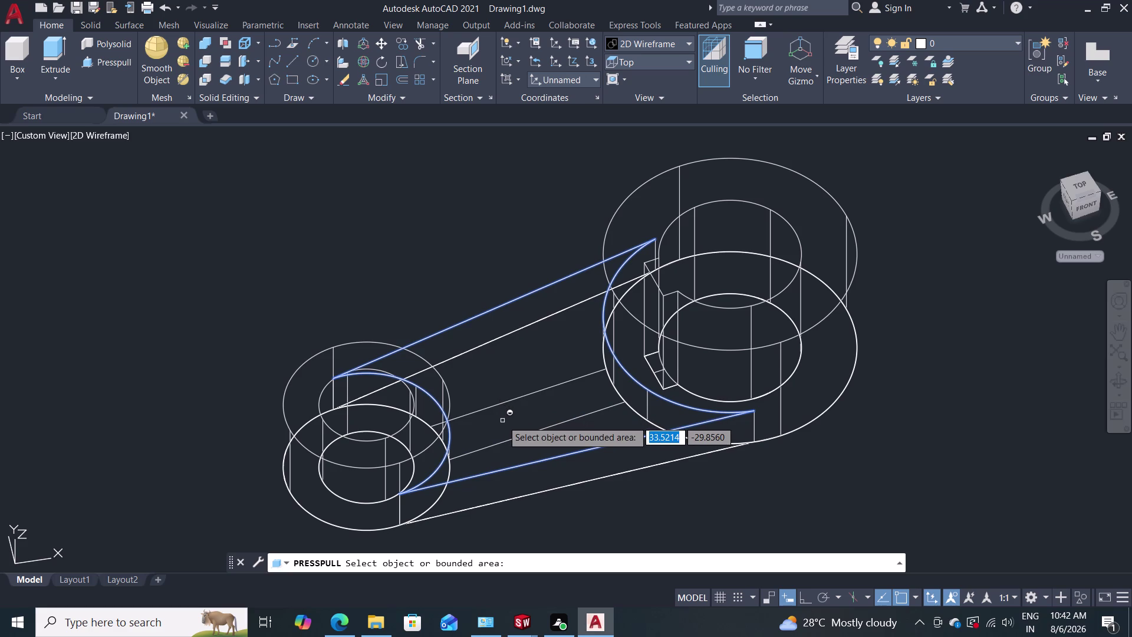
Press-pull the strip between the two bosses upward into a tall wall on the base plate.
middle_drag(502, 421, 512, 375)
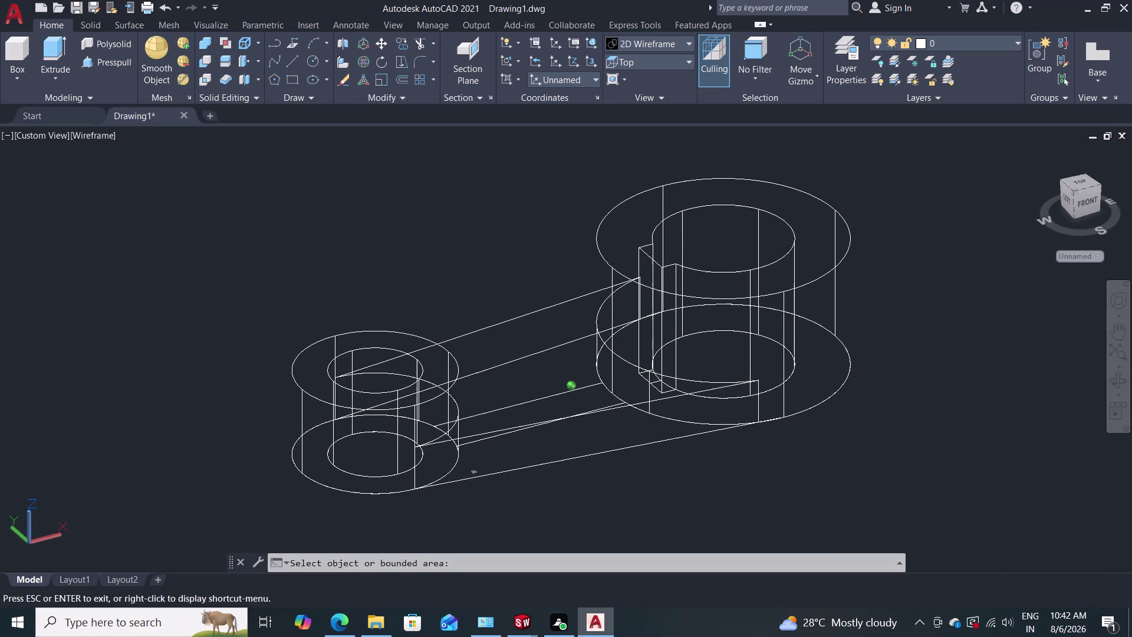
middle_drag(512, 375, 531, 315)
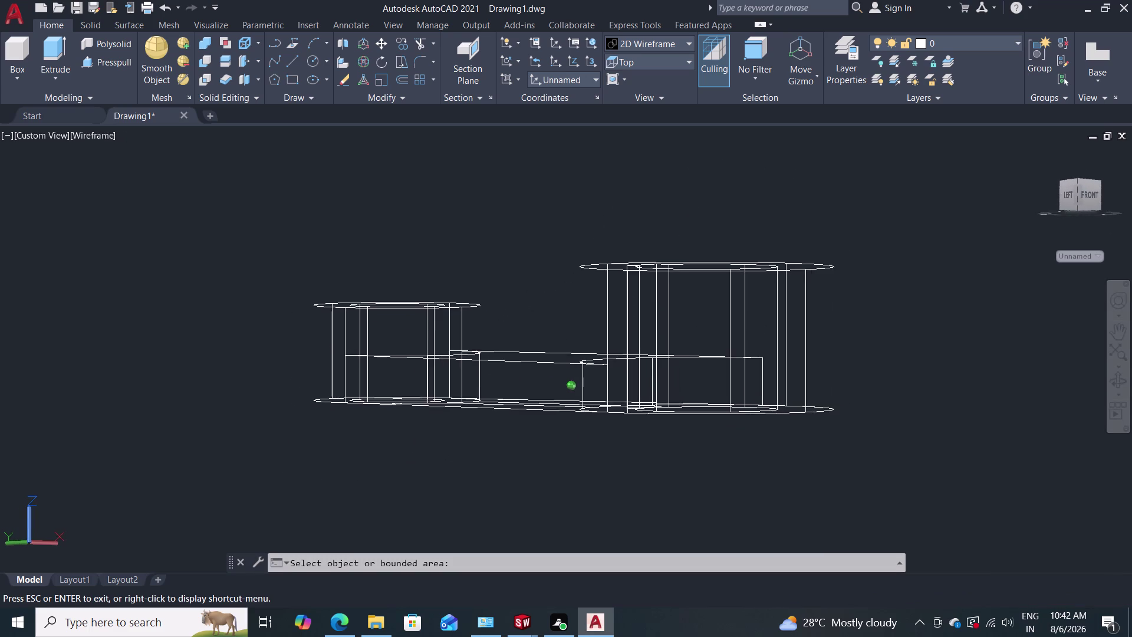
middle_drag(532, 315, 532, 153)
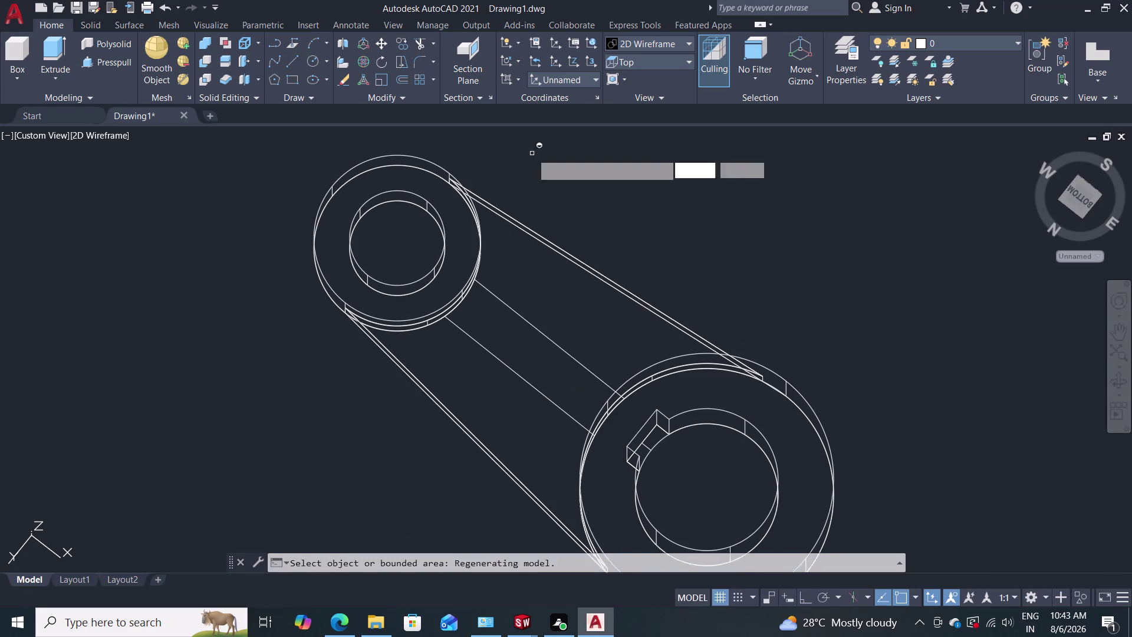
click(500, 329)
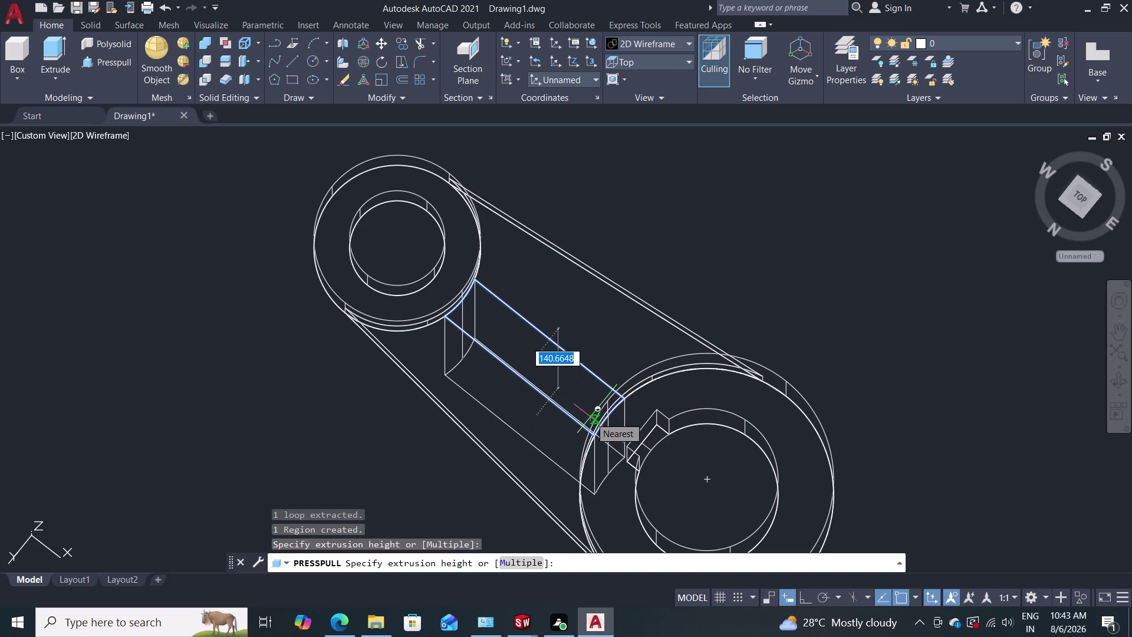
middle_drag(590, 417, 578, 470)
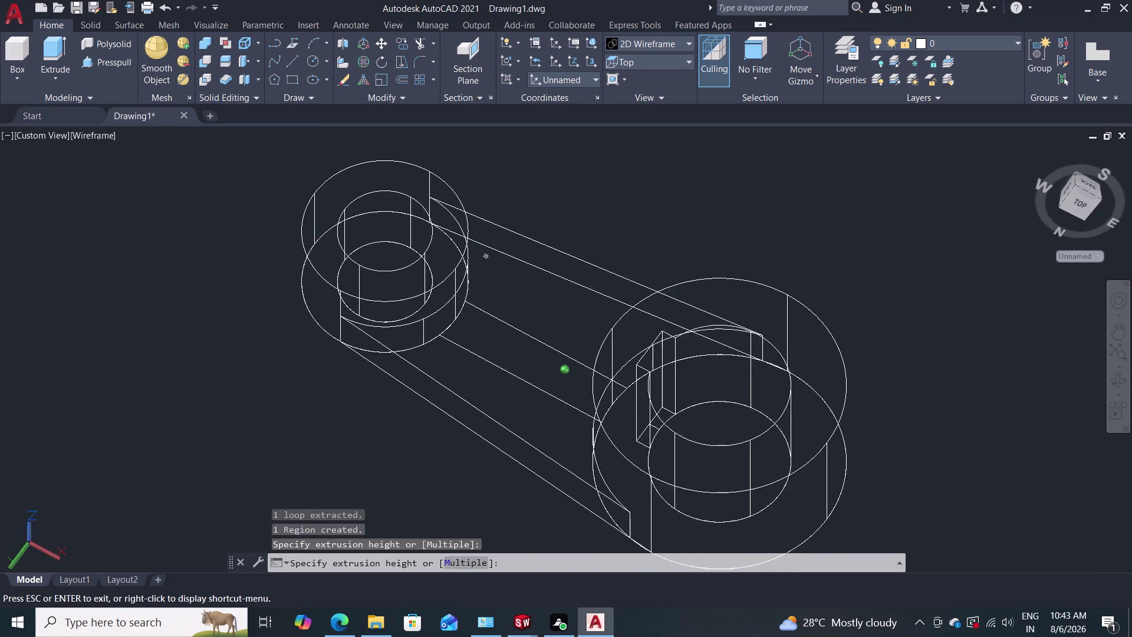
middle_drag(578, 470, 674, 305)
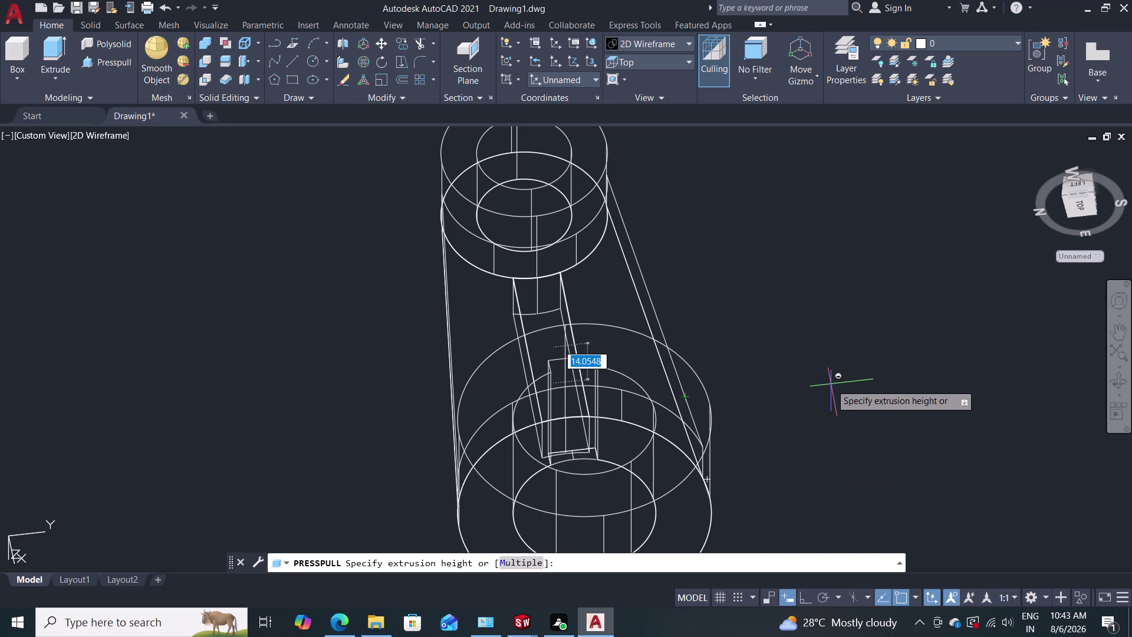
middle_drag(830, 384, 808, 372)
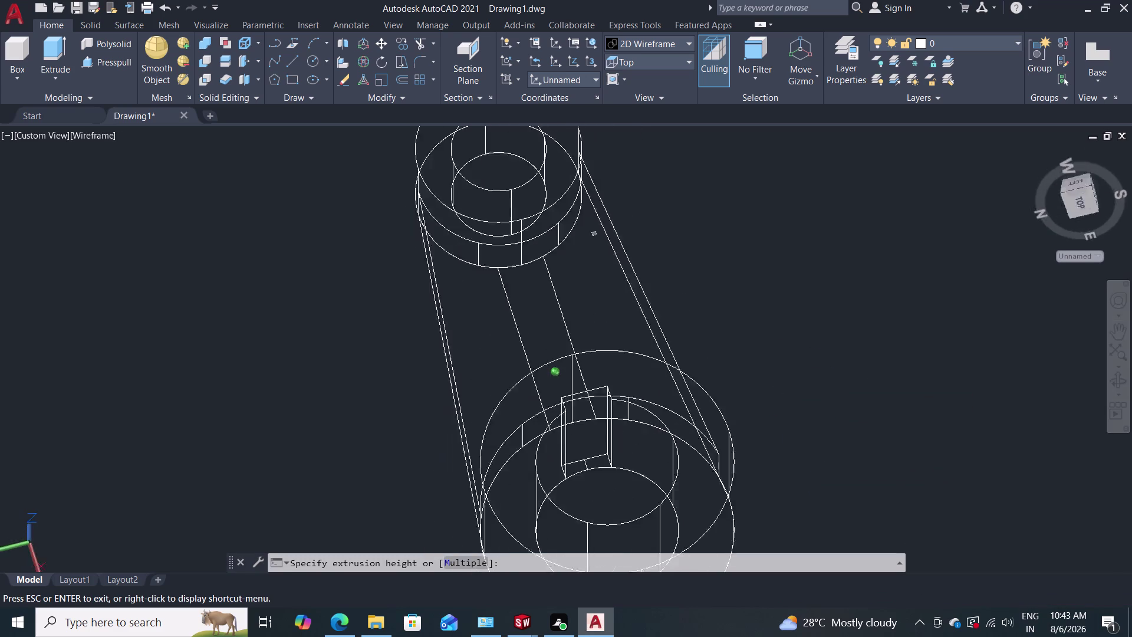
middle_drag(808, 372, 794, 458)
middle_drag(819, 458, 873, 412)
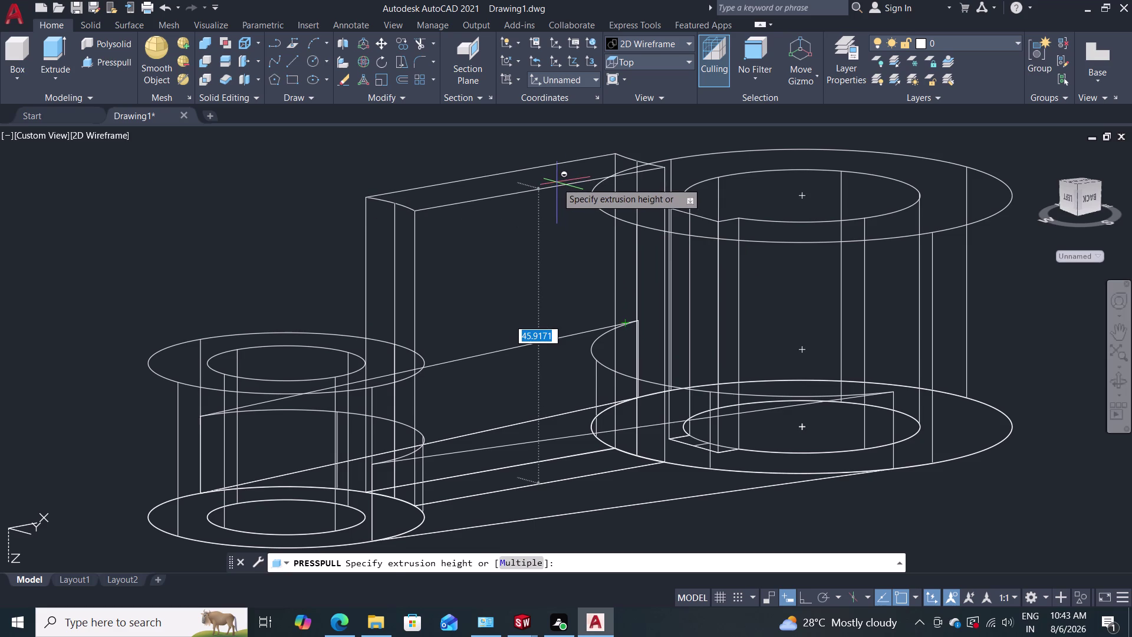
click(557, 182)
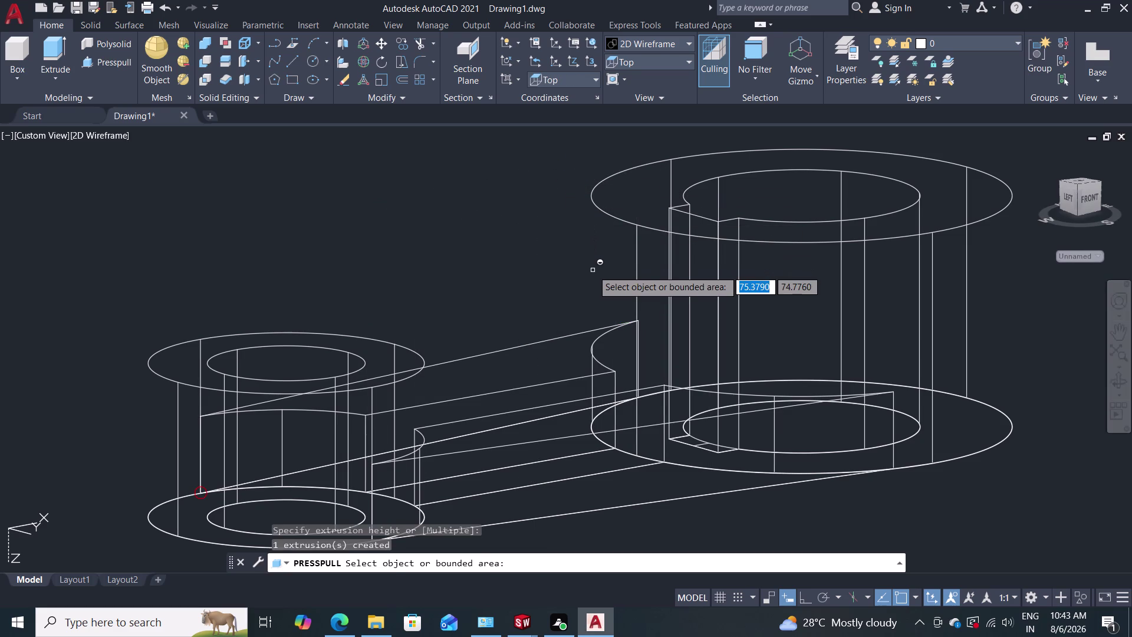
Preview the lever in Shades of Gray, then undo the display change.
click(658, 43)
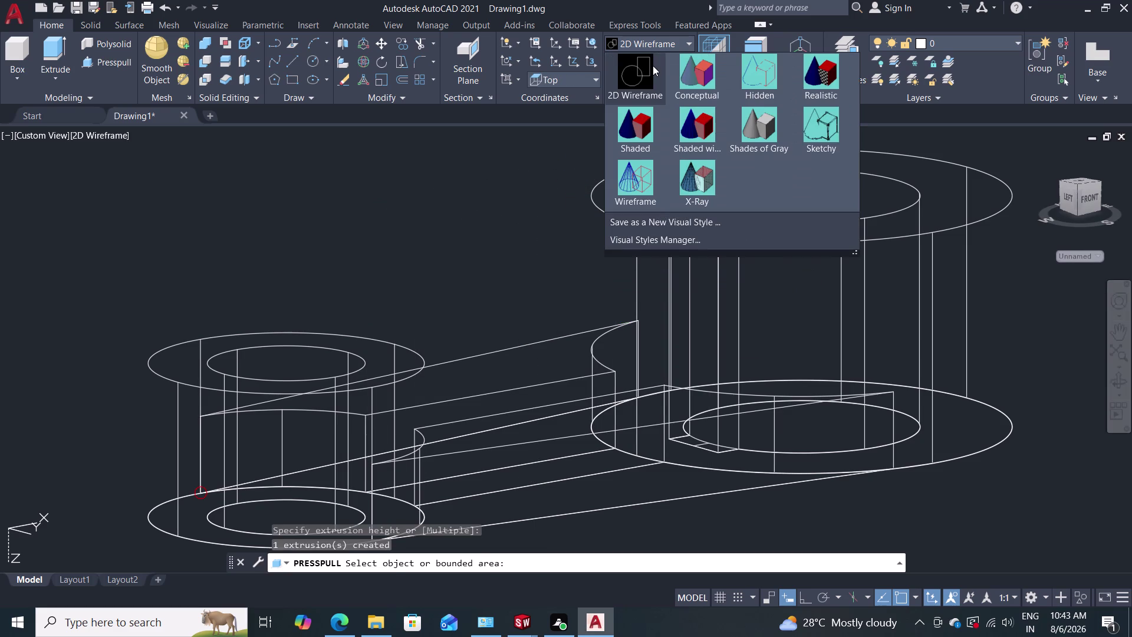
click(746, 121)
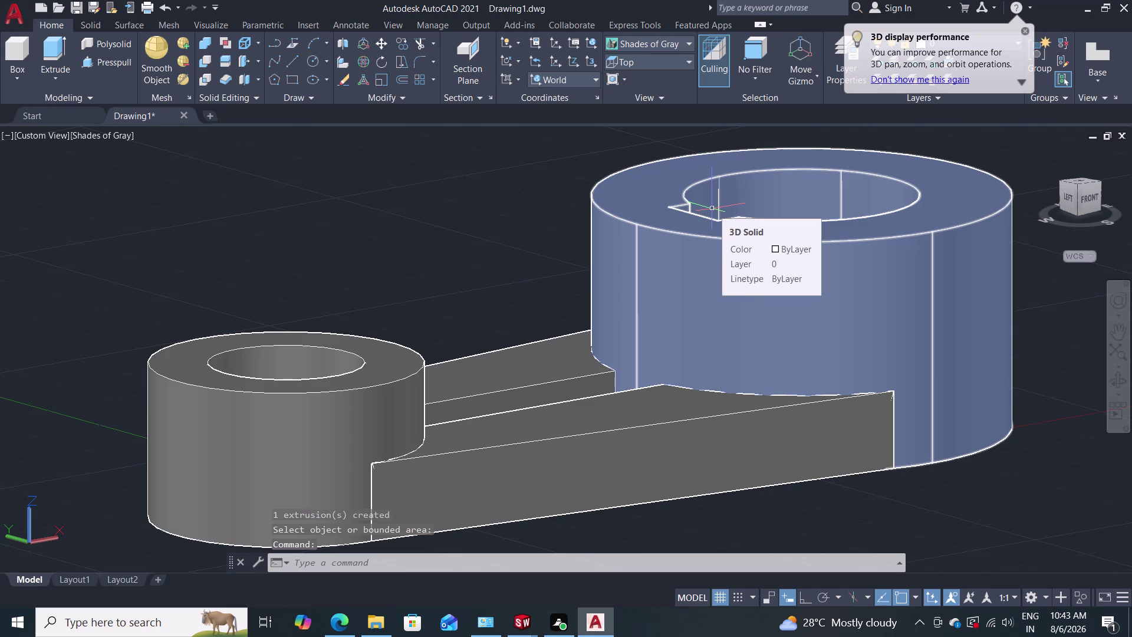
key(ctrl+z)
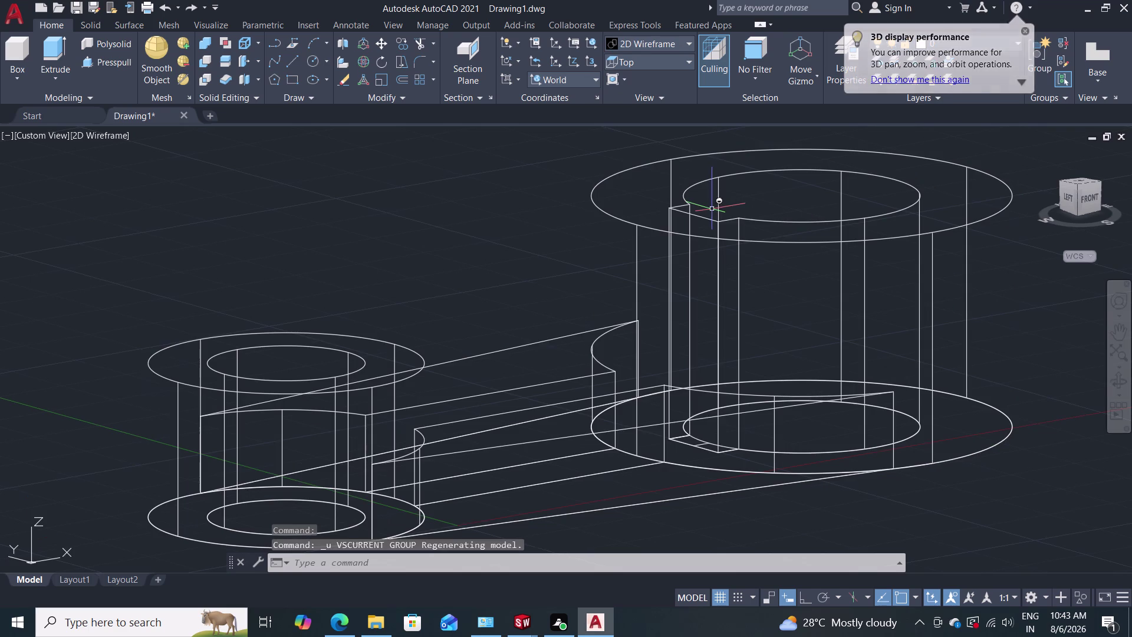
Undo the raised wall extrusion and the earlier switch to top view.
click(708, 209)
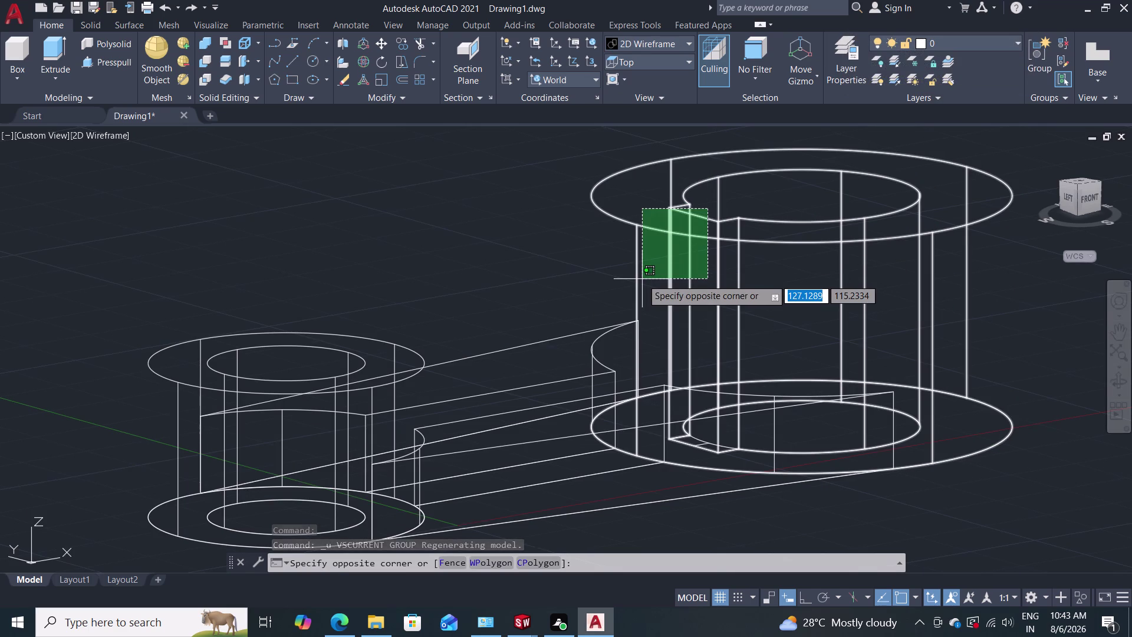
key(ctrl+z)
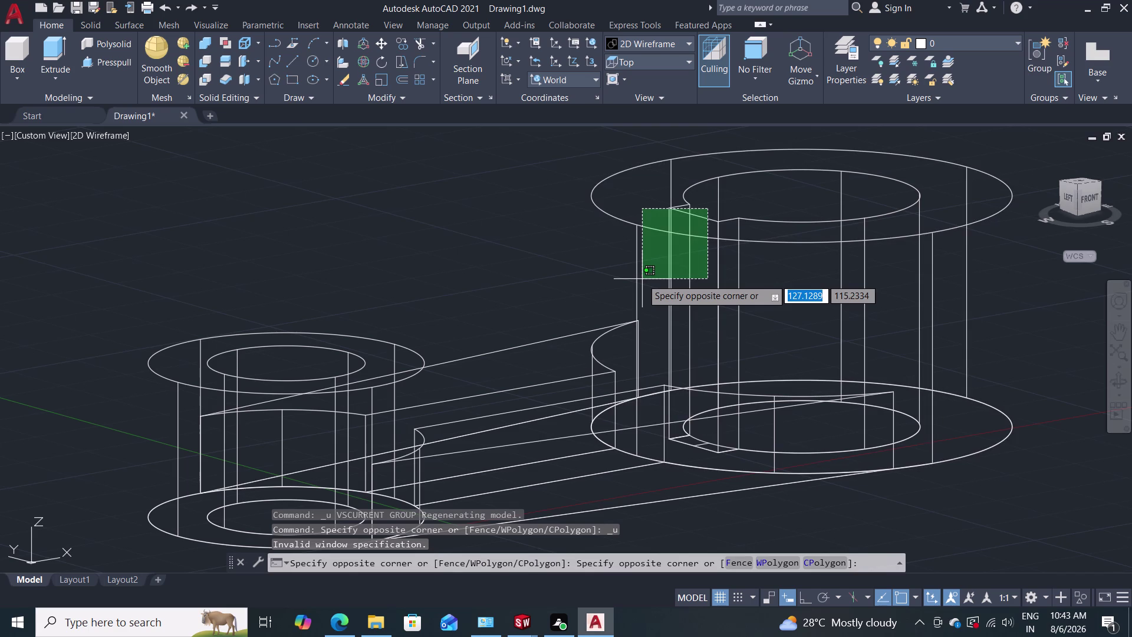
click(418, 264)
key(ctrl+z)
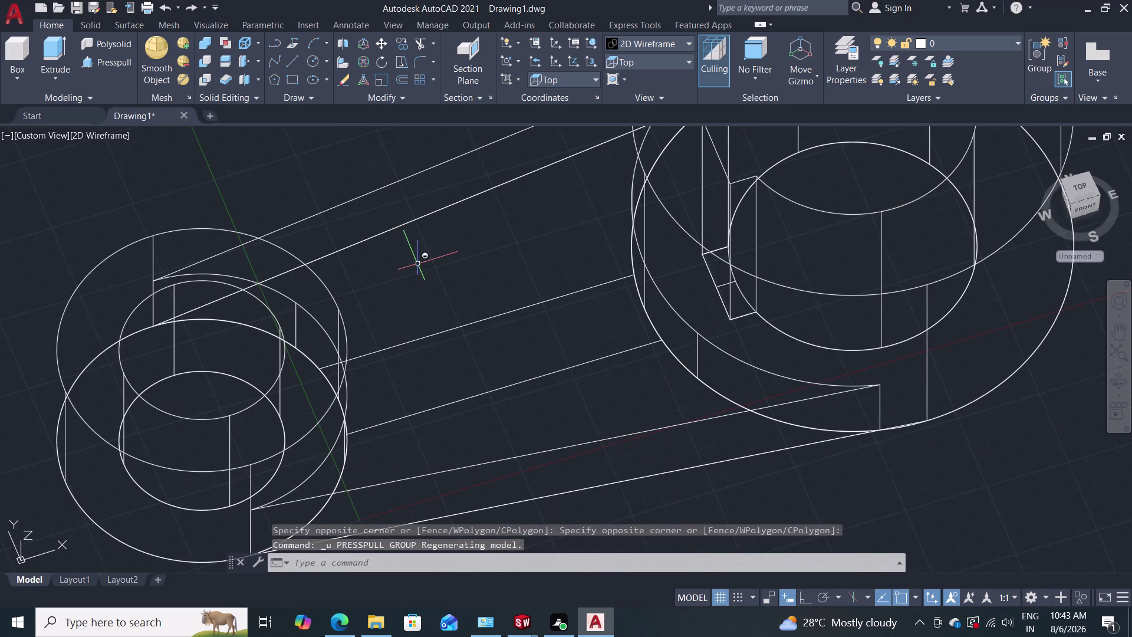
key(ctrl+z)
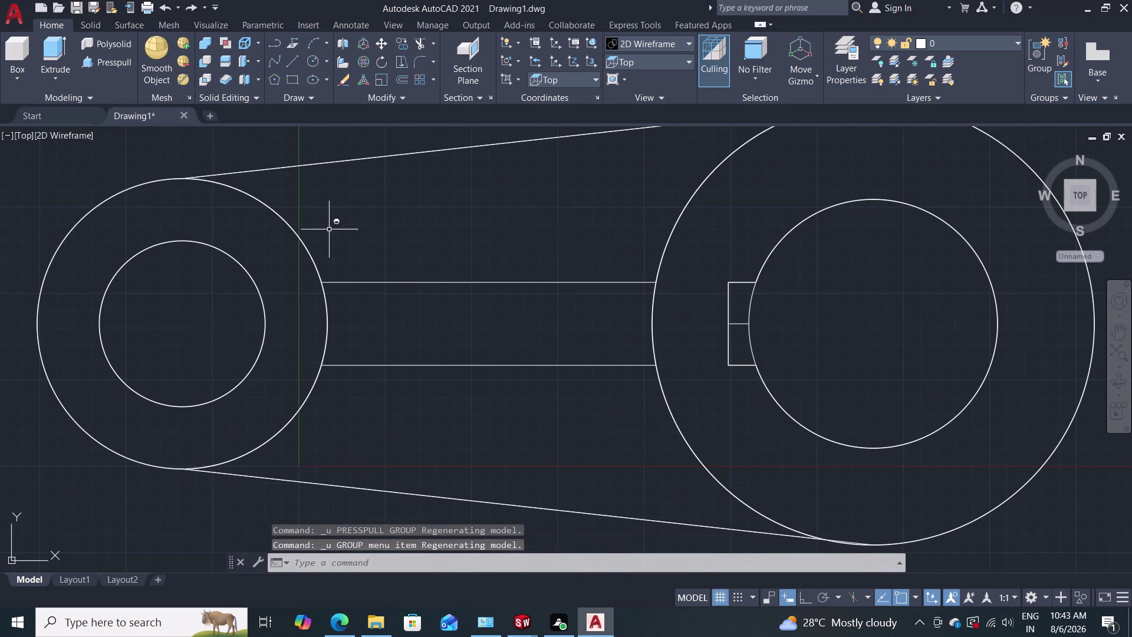
Press-pull the rectangular strip between the bosses up into a vertical rib.
click(116, 61)
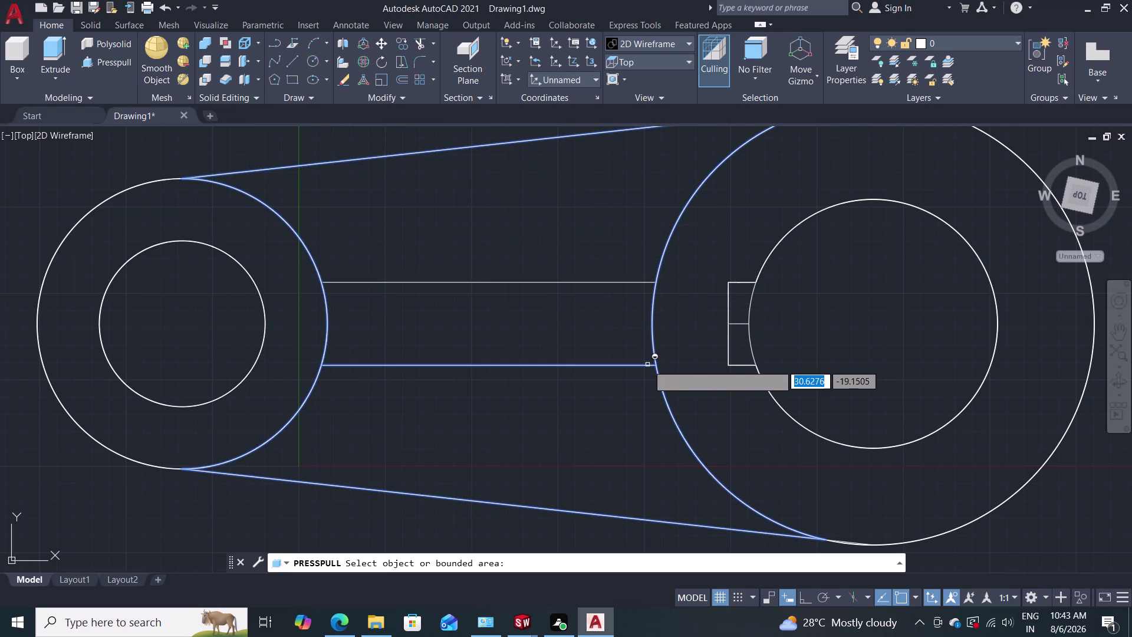
click(647, 308)
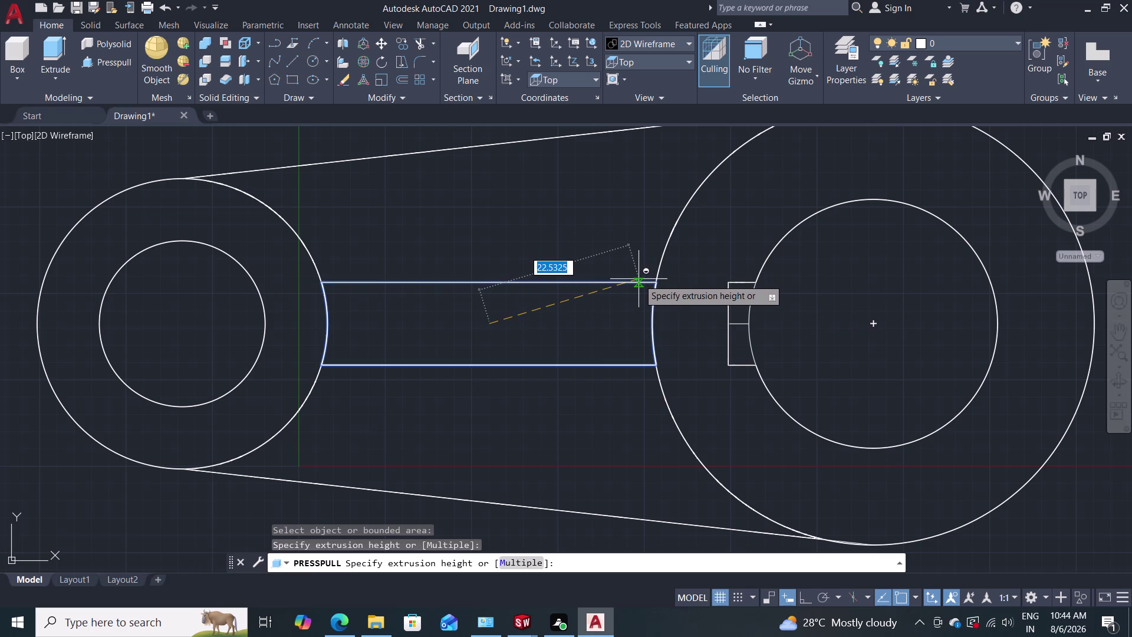
middle_drag(639, 276, 626, 247)
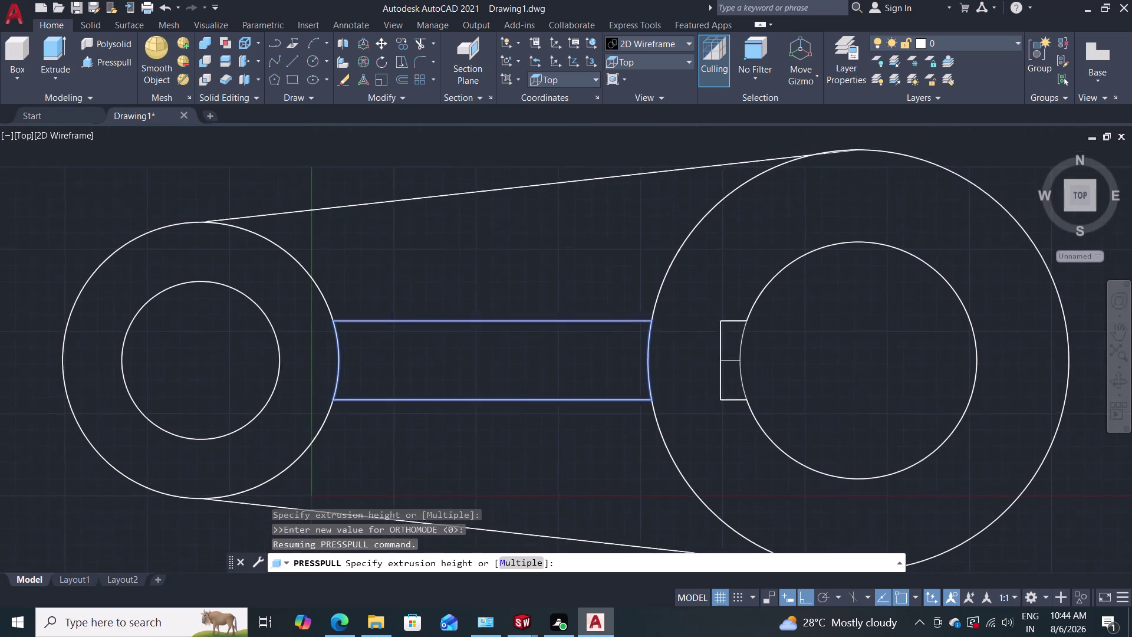
middle_drag(625, 247, 604, 210)
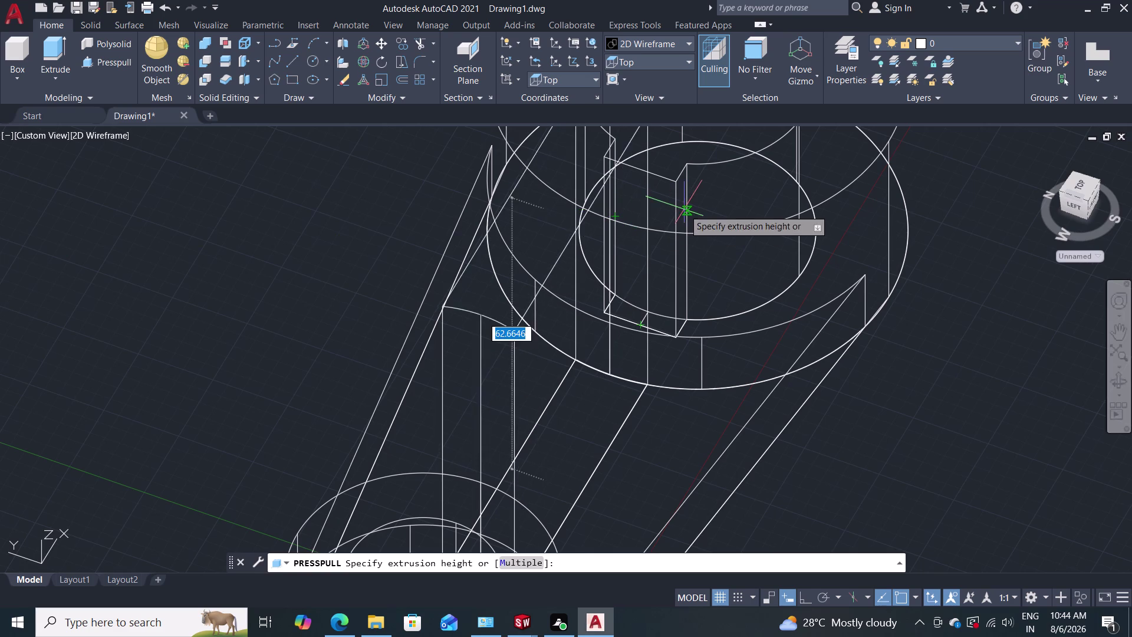
click(718, 232)
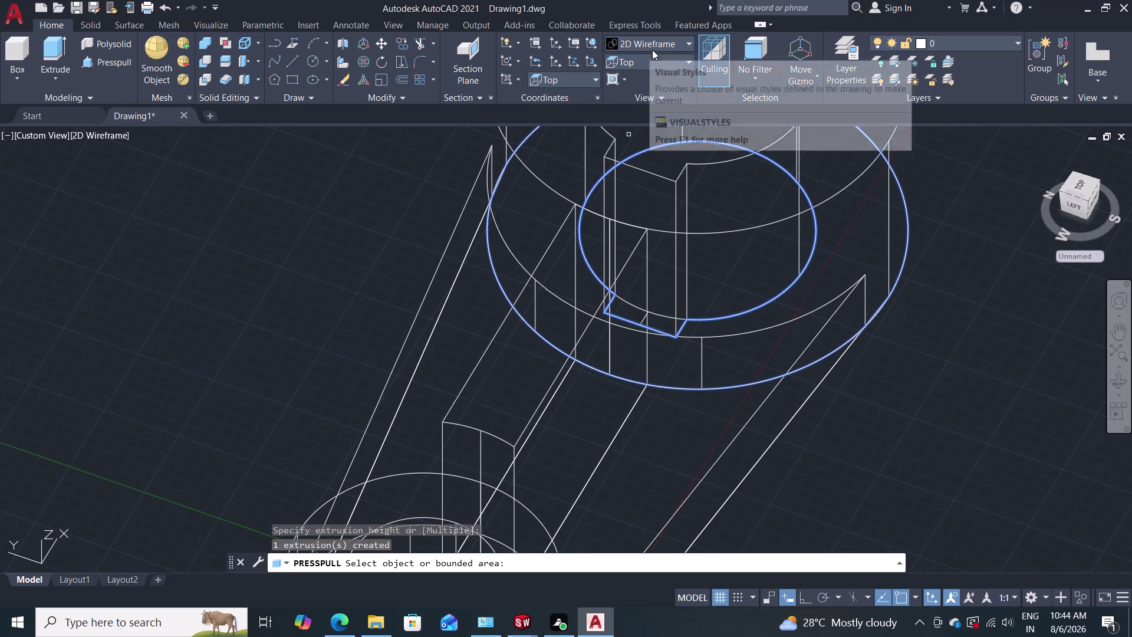
Switch the visual style to Shades of Gray.
click(653, 68)
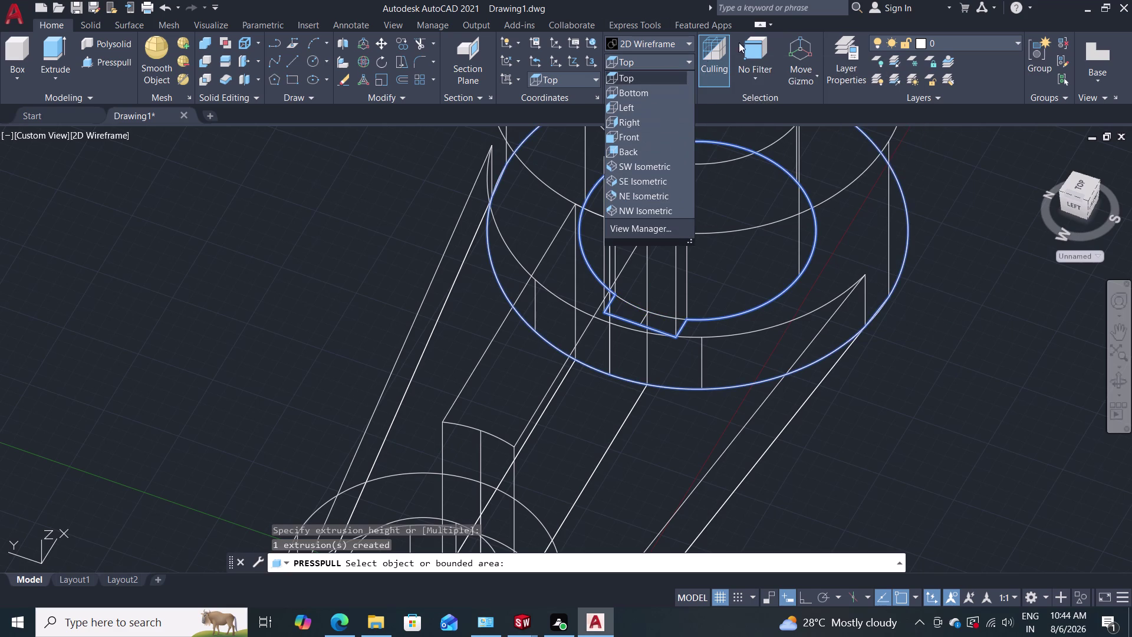
click(673, 43)
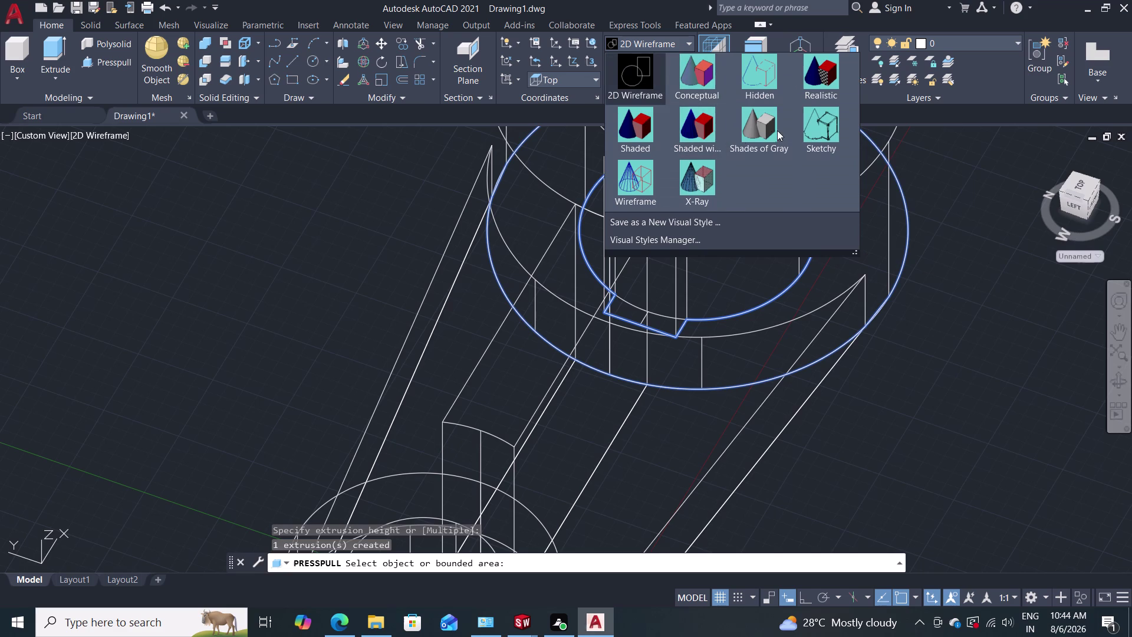
click(756, 128)
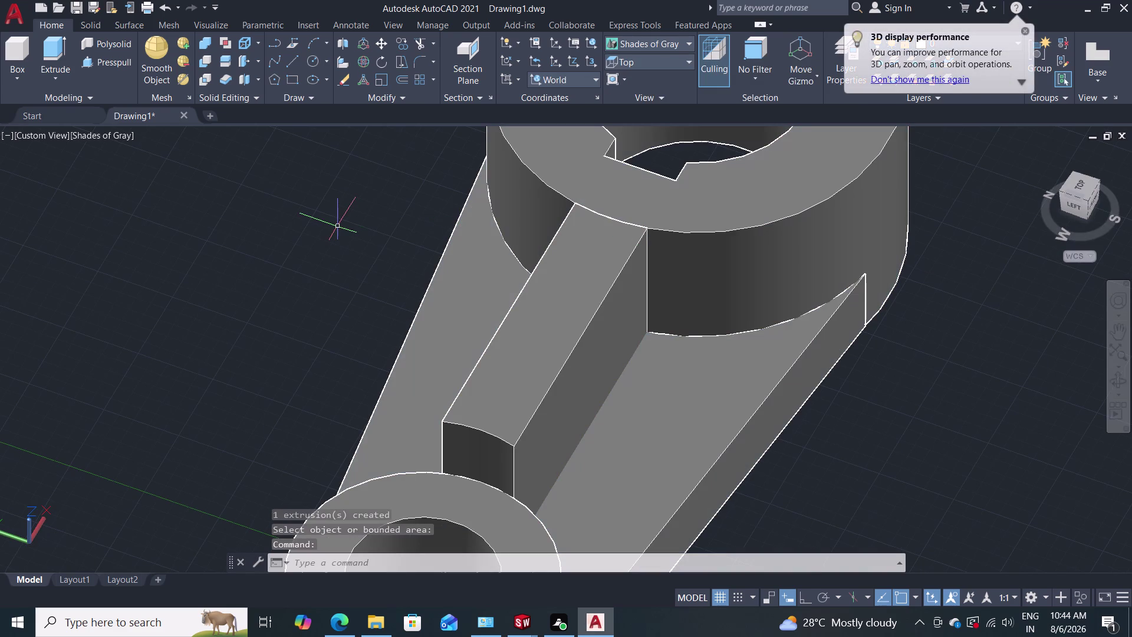
Orbit and pan to centre the rib and base plate, then launch Presspull.
middle_drag(307, 198, 236, 142)
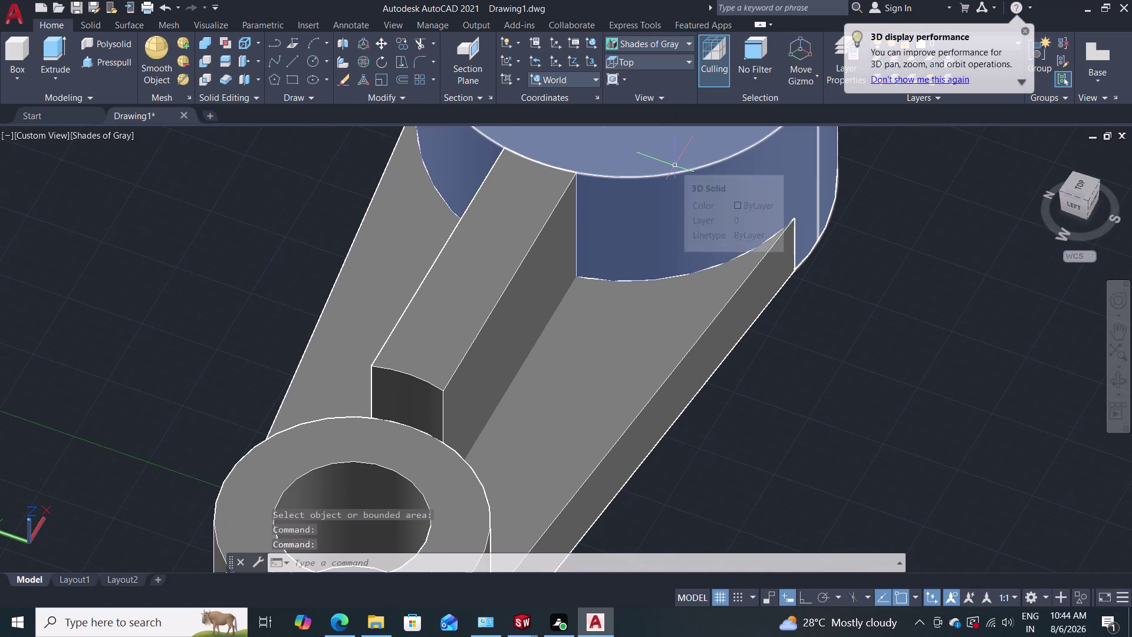
middle_drag(676, 165, 597, 157)
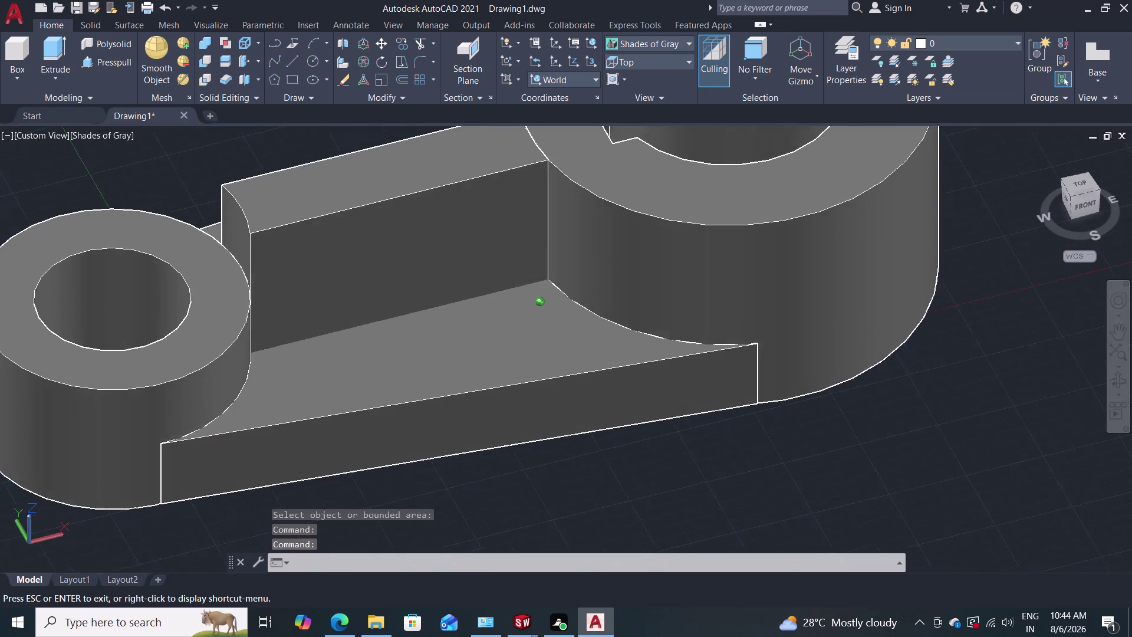
middle_drag(597, 157, 591, 152)
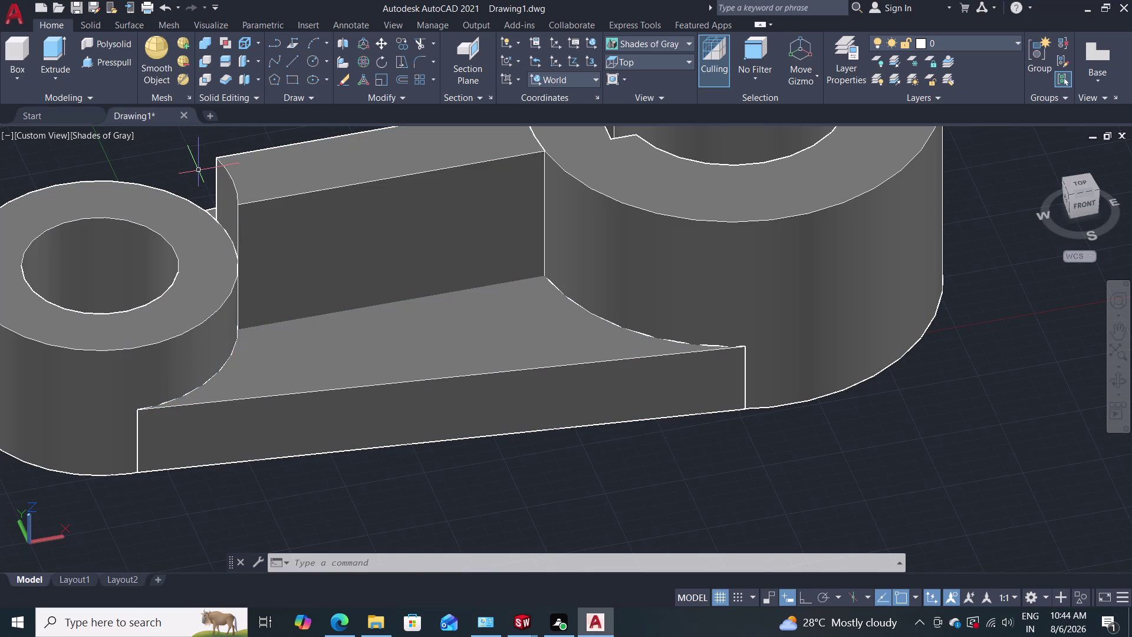
middle_drag(199, 170, 172, 248)
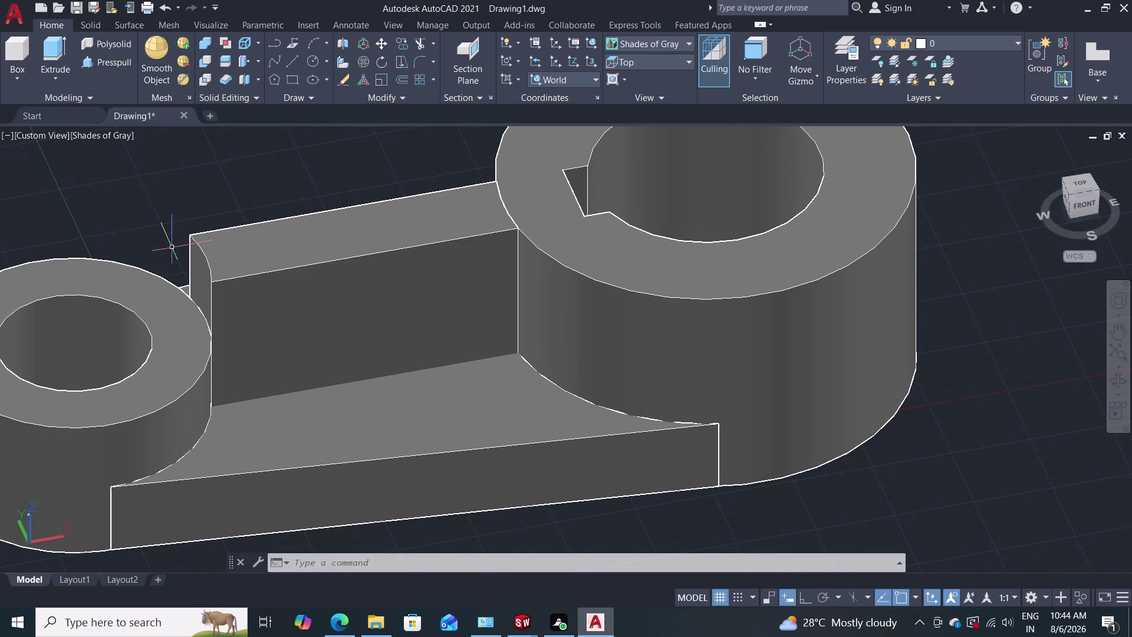
click(115, 62)
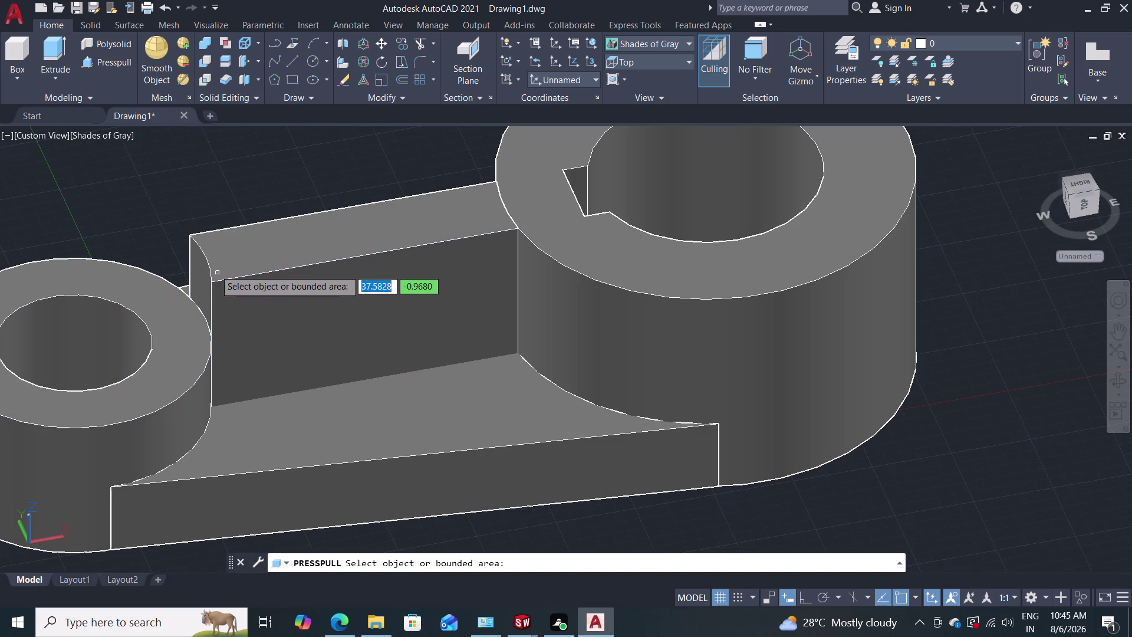
Try press-pulling the left boss hole and the rib's front face.
click(193, 335)
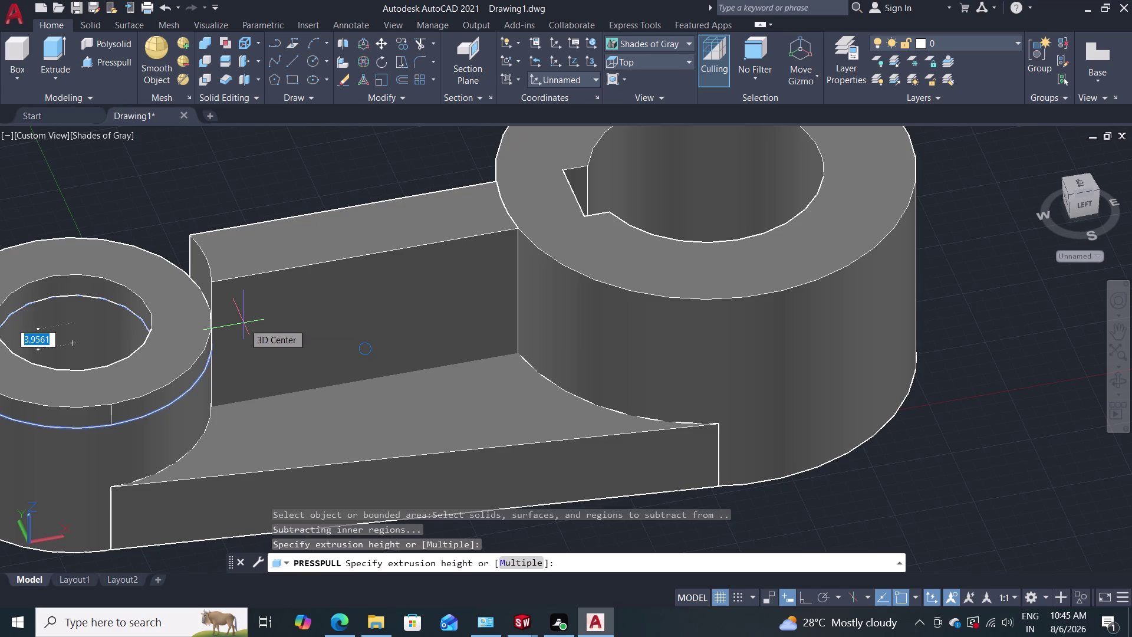
key(Escape)
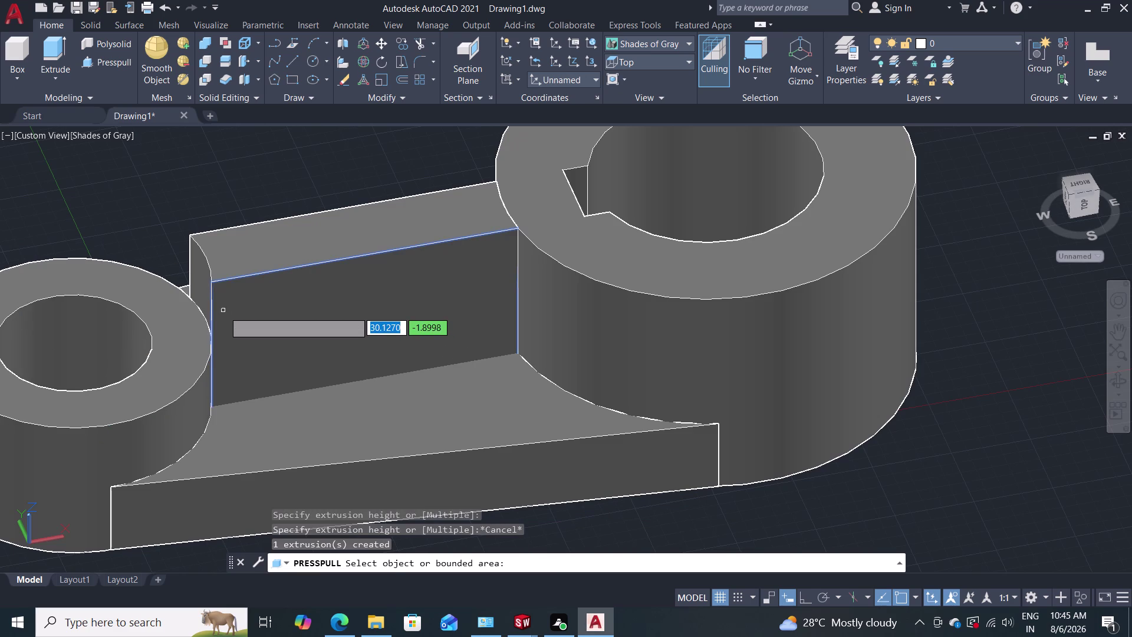
click(224, 311)
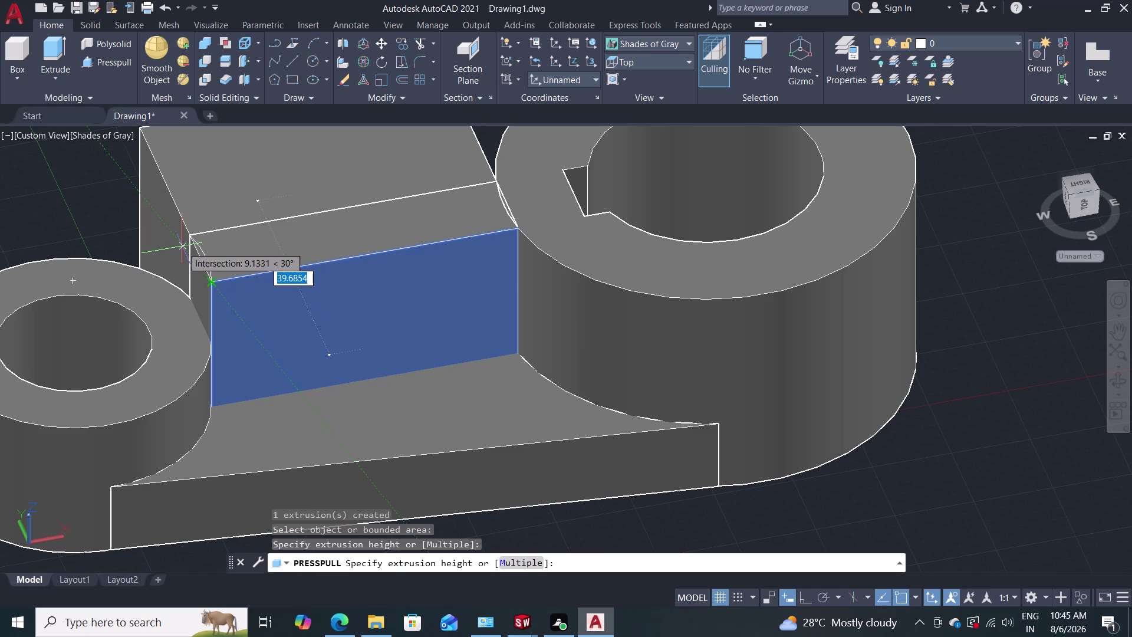
click(182, 246)
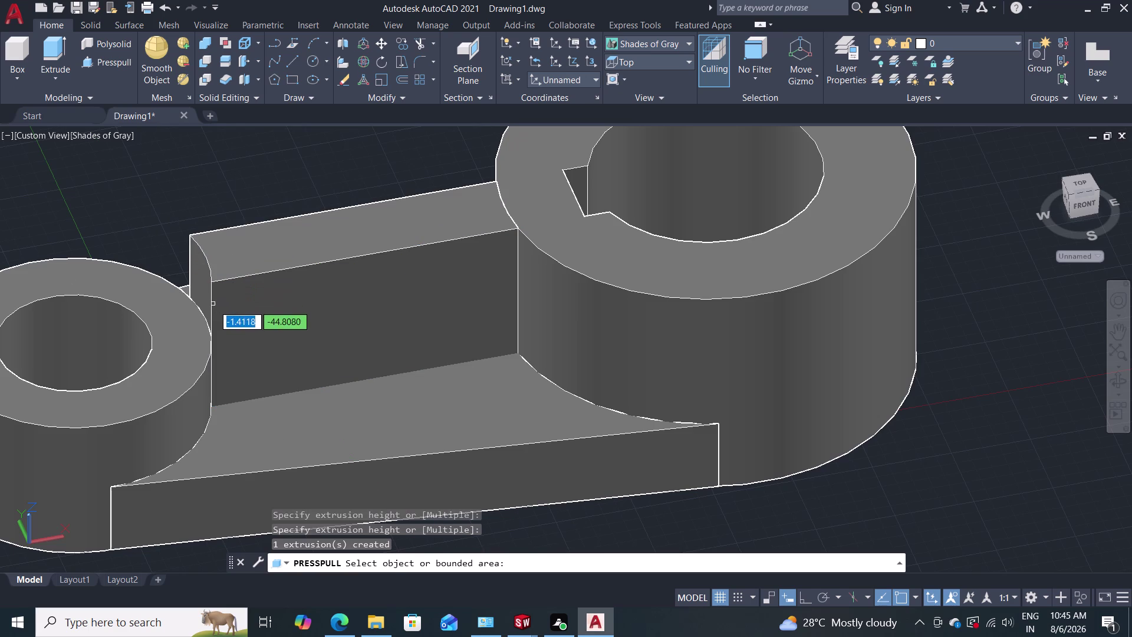
click(215, 305)
drag(223, 311, 202, 244)
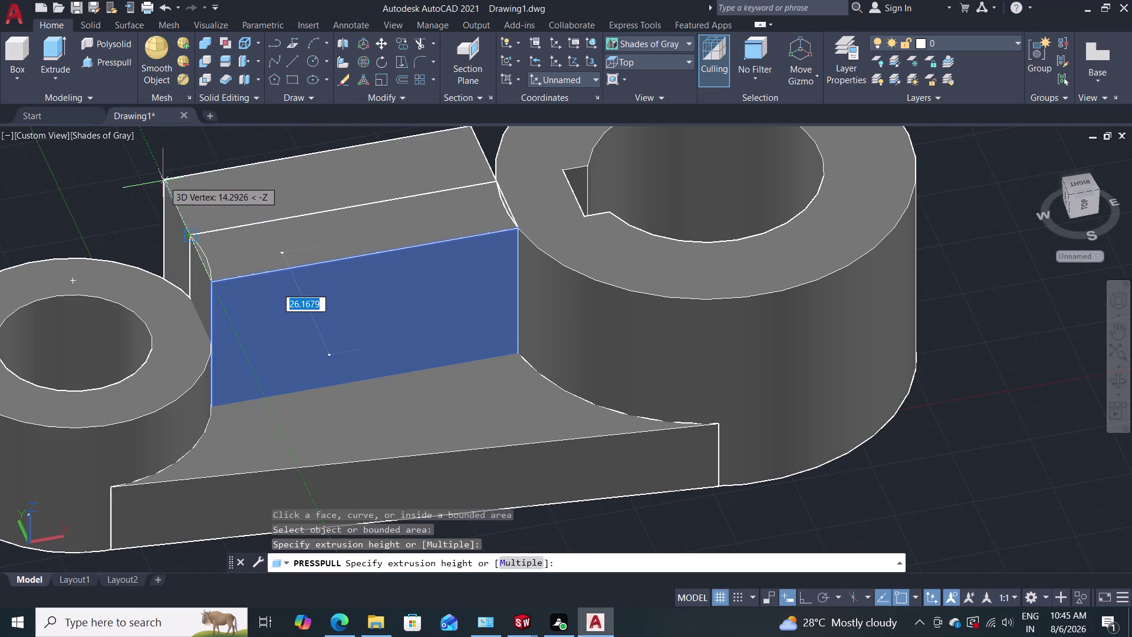
click(150, 167)
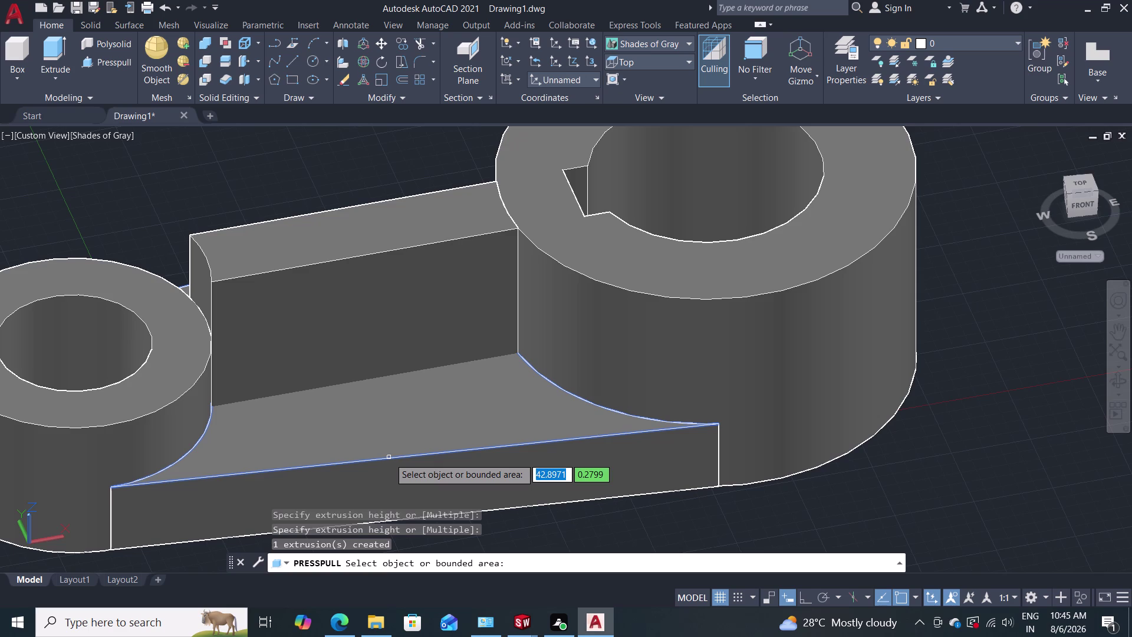
Try press-pulling the slanted slab's front face, then cancel and exit Presspull.
click(198, 283)
middle_drag(202, 285, 206, 284)
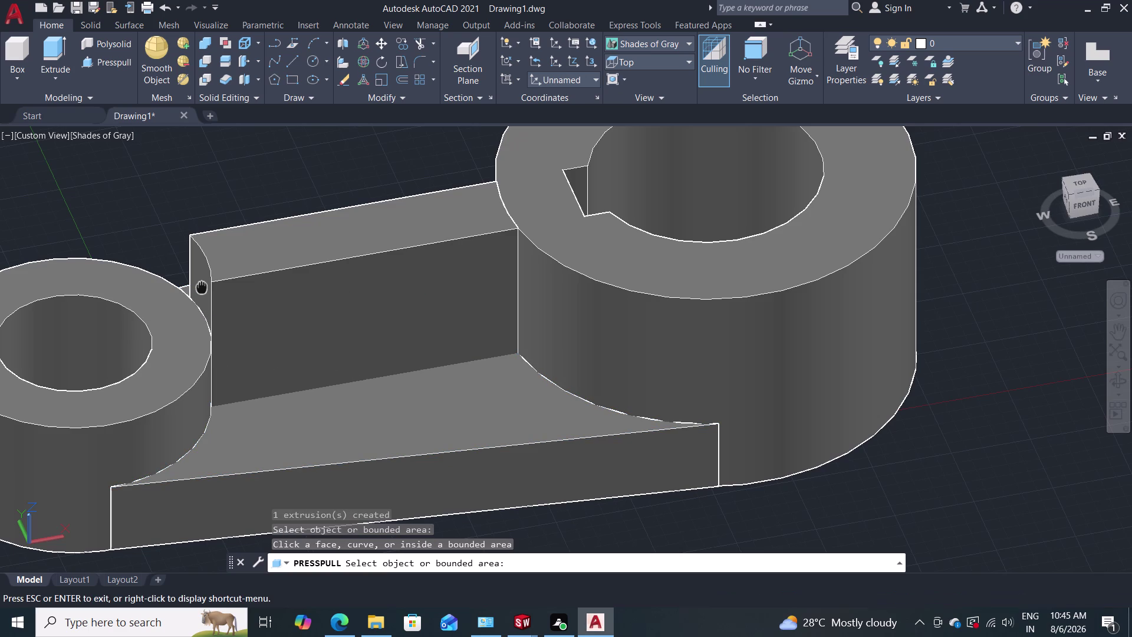
middle_drag(205, 284, 313, 270)
click(312, 276)
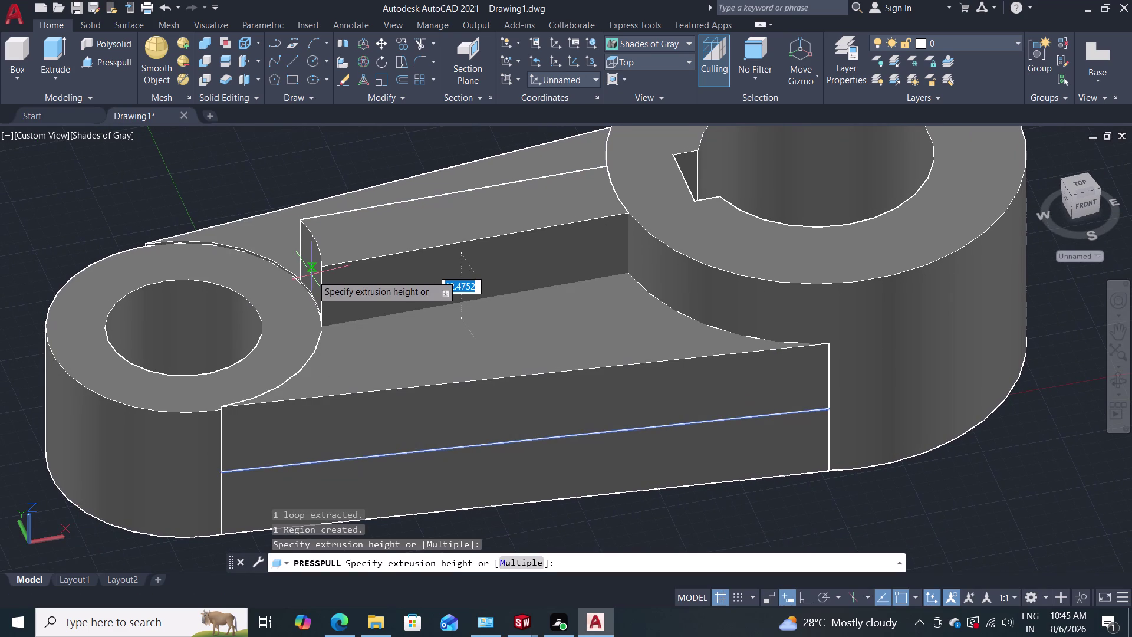
key(Escape)
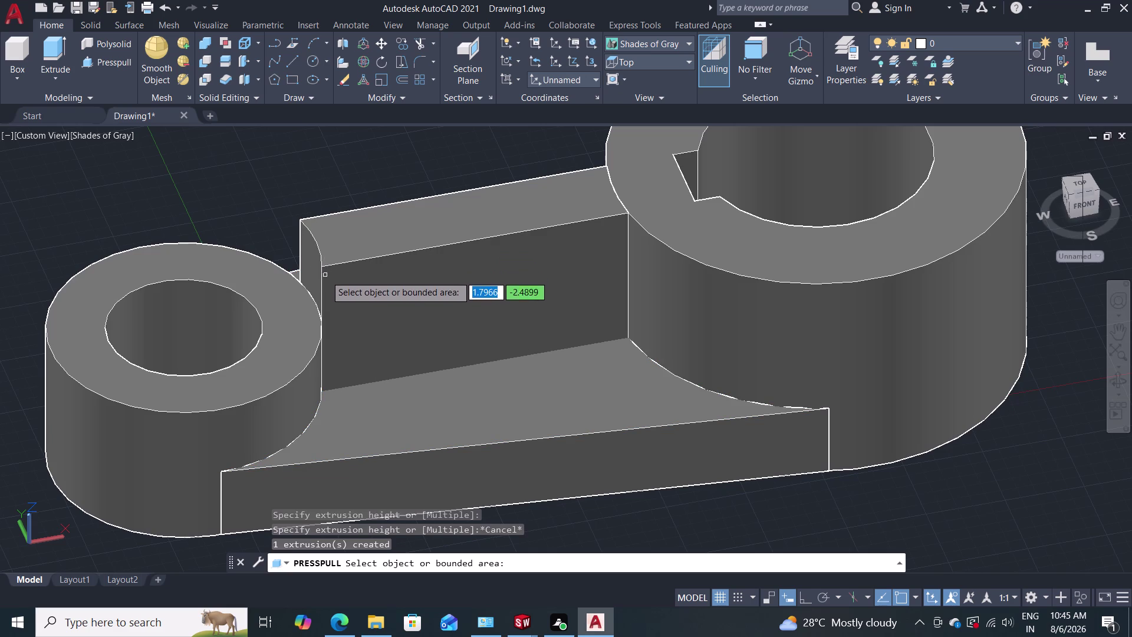
key(Escape)
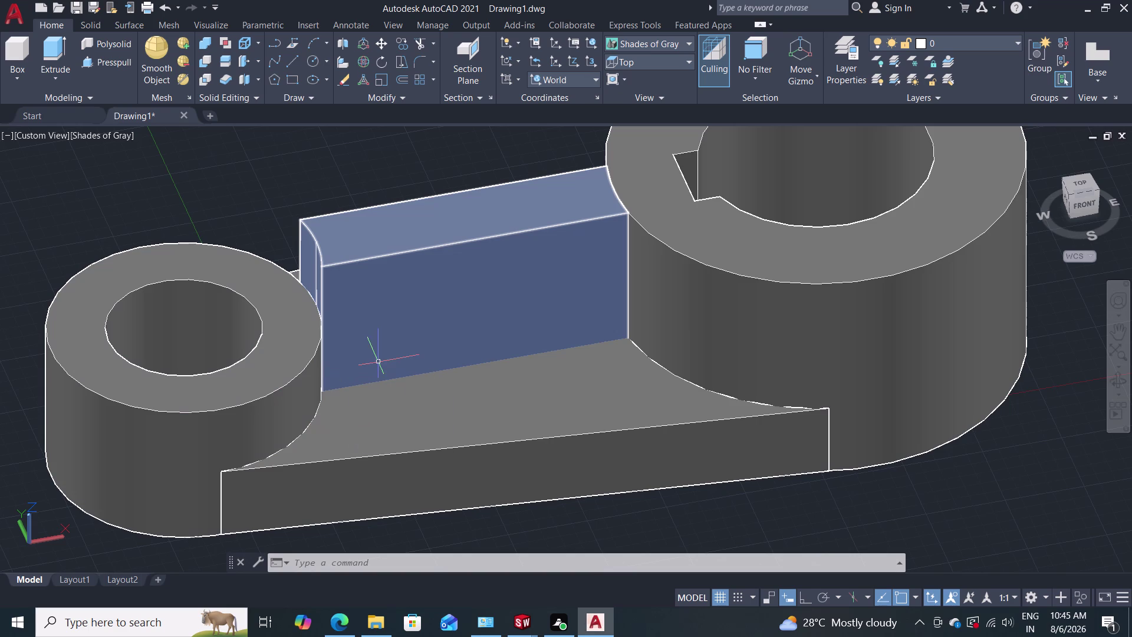
click(659, 44)
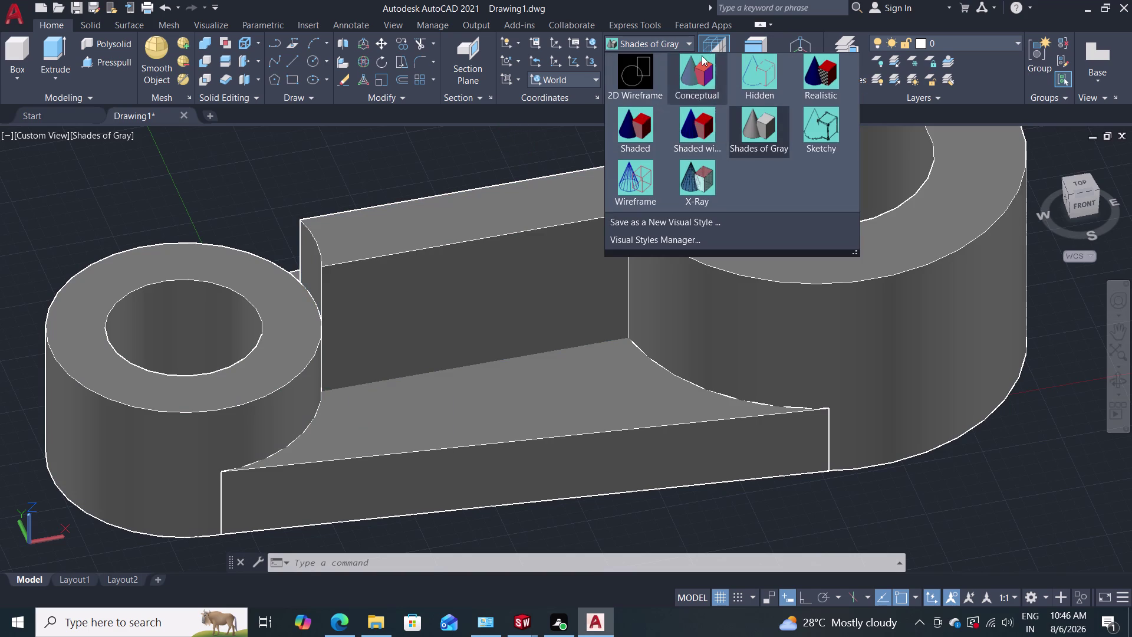
Keep Shades of Gray and zoom out to fit the whole lever.
click(631, 39)
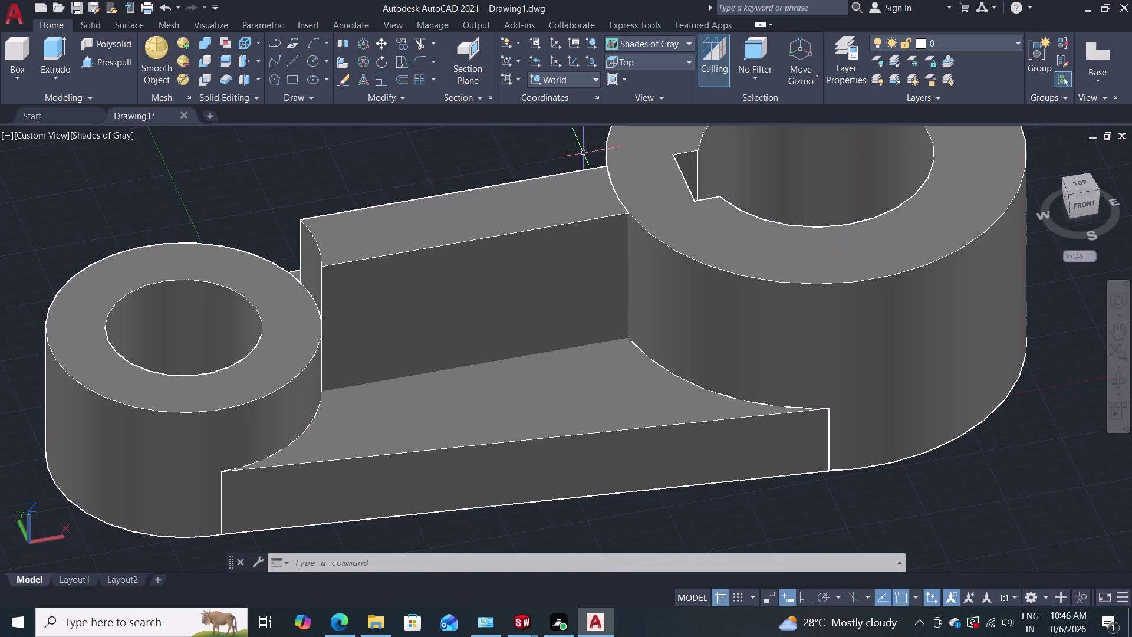
middle_drag(583, 154, 558, 205)
middle_drag(555, 201, 538, 199)
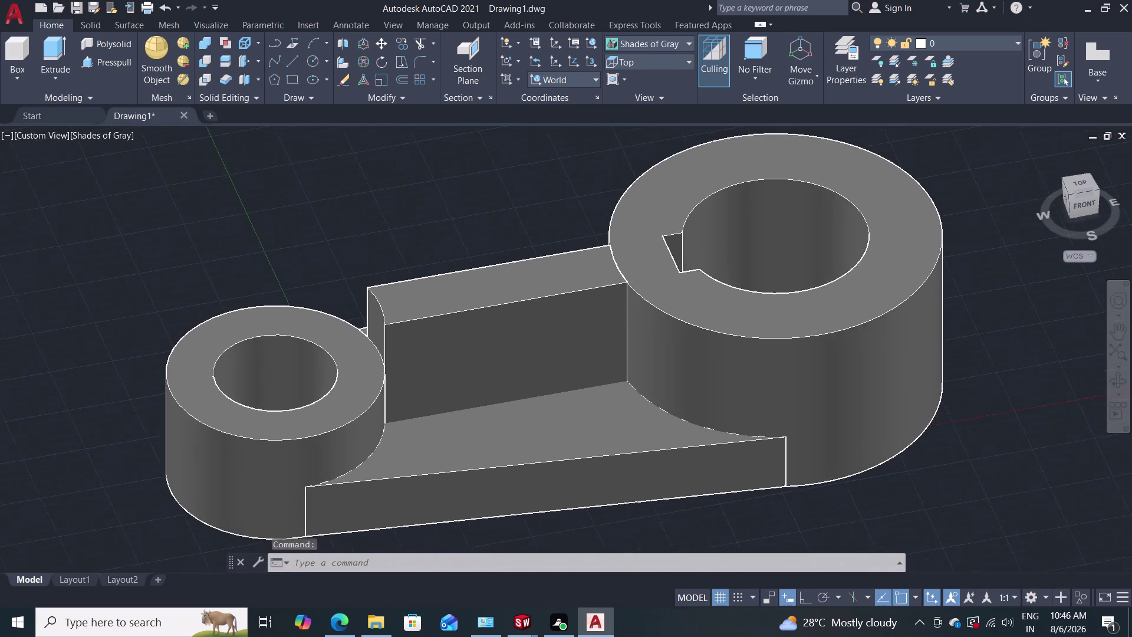
middle_drag(538, 200, 536, 204)
middle_drag(504, 235, 496, 254)
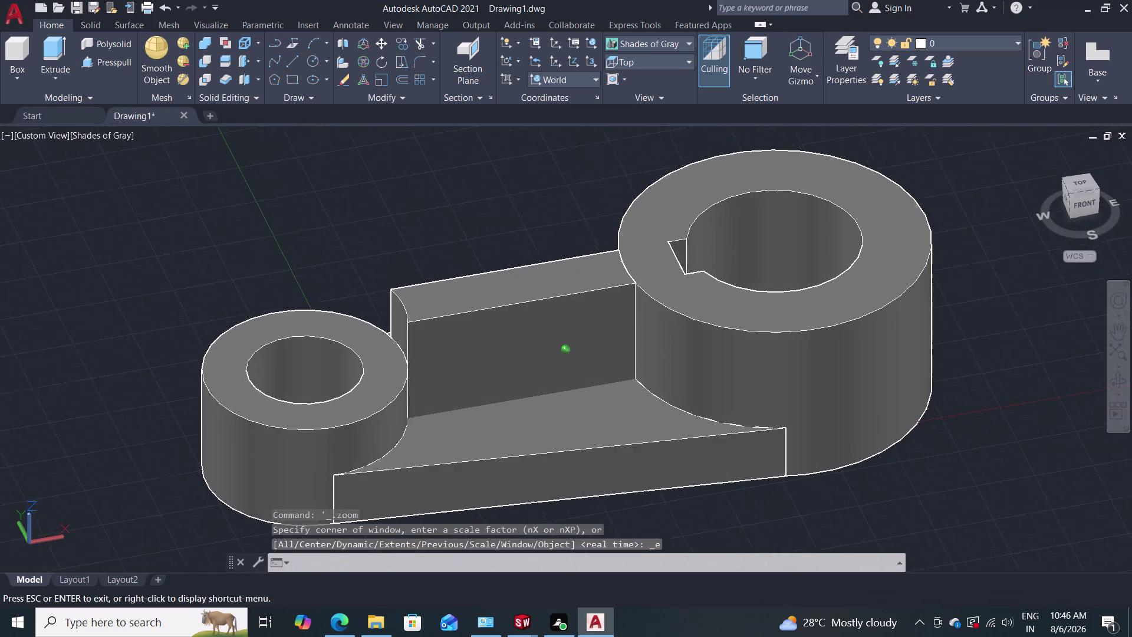
Orbit to a straight top-down view and start the LINE command with L.
middle_drag(496, 254, 464, 365)
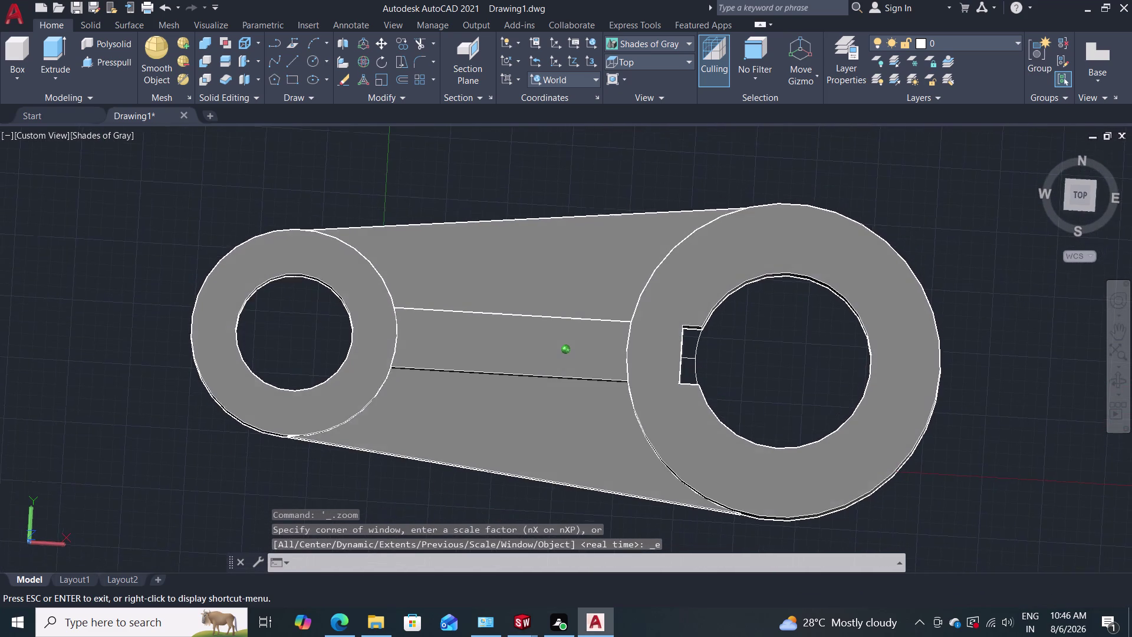
middle_drag(464, 365, 460, 353)
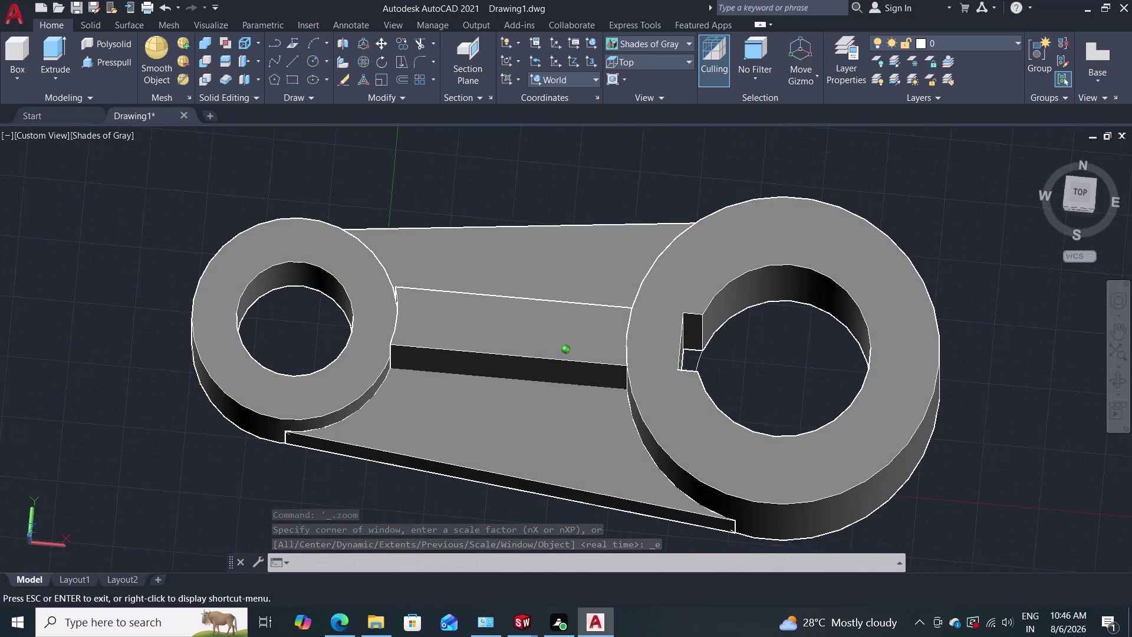
middle_drag(461, 353, 466, 354)
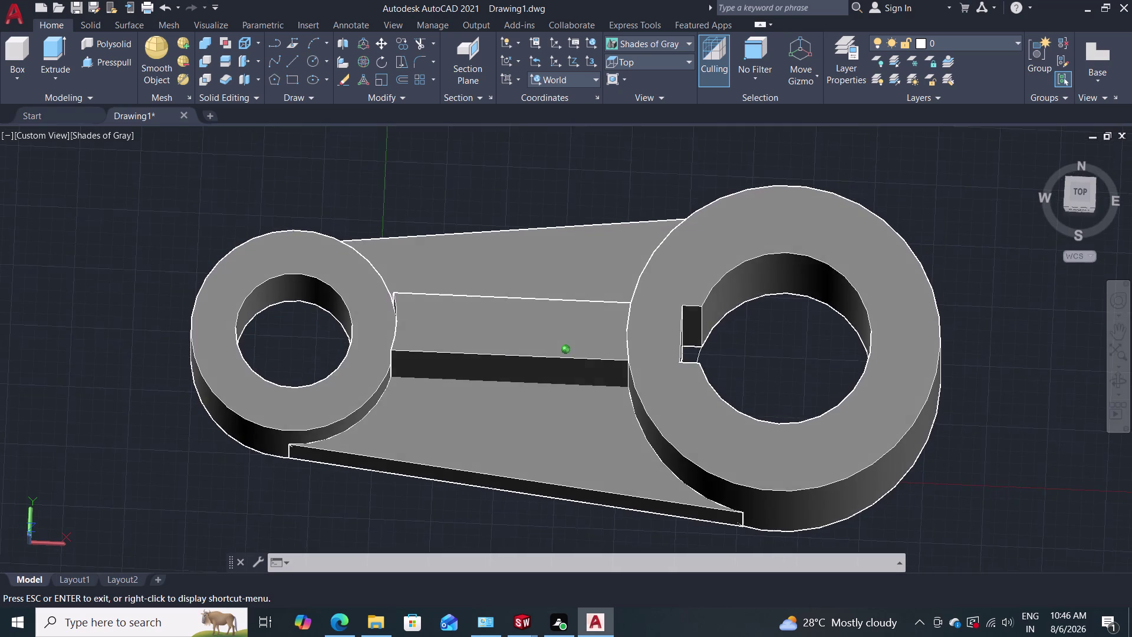
middle_drag(466, 354, 466, 378)
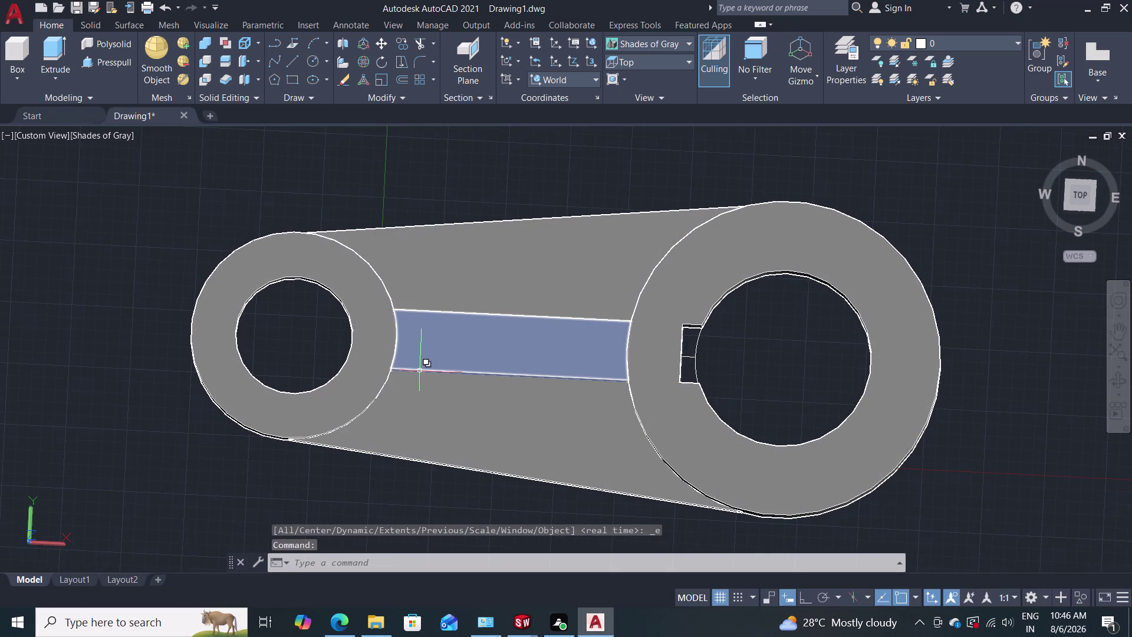
key(l)
key(Return)
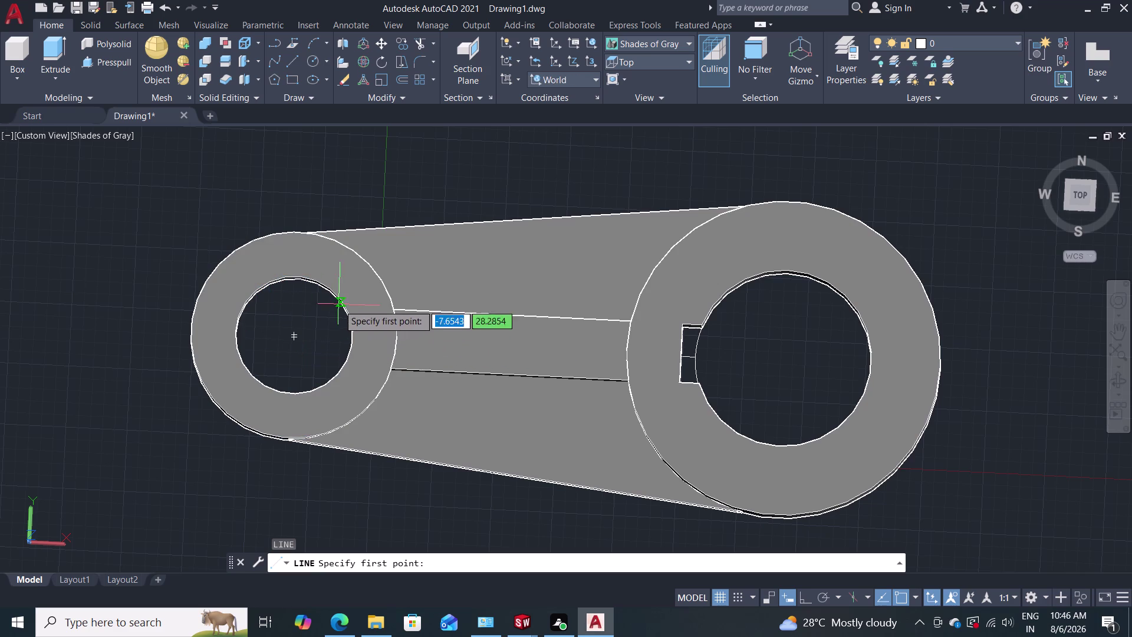
Draw a line from the left hole's centre toward the rib's right end, then cancel.
click(294, 339)
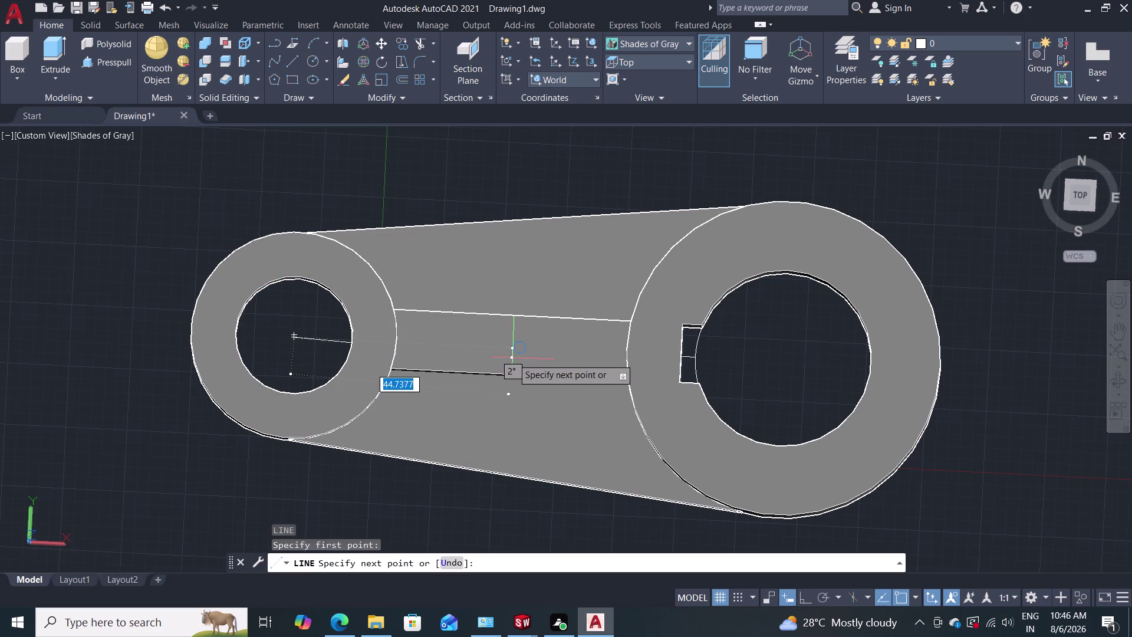
key(Escape)
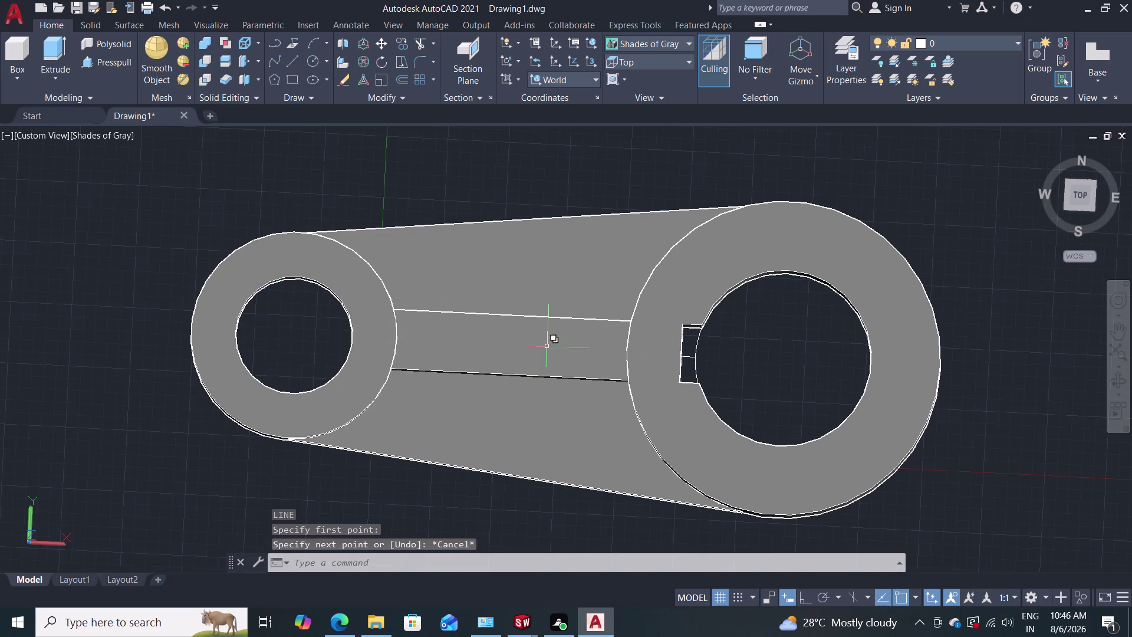
key(l)
key(Return)
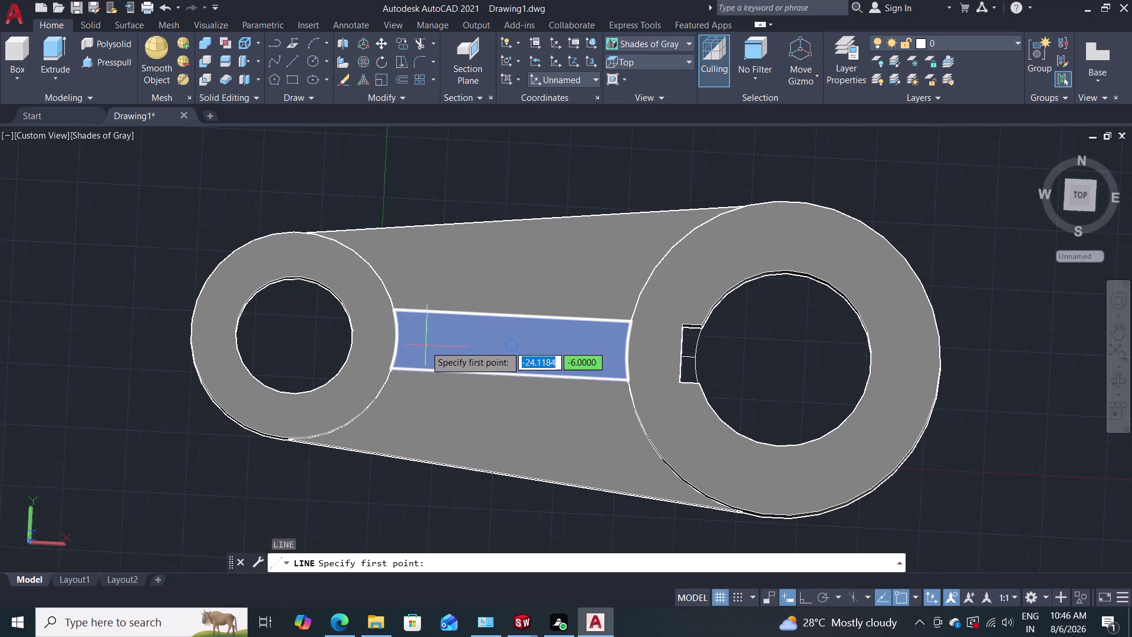
click(291, 334)
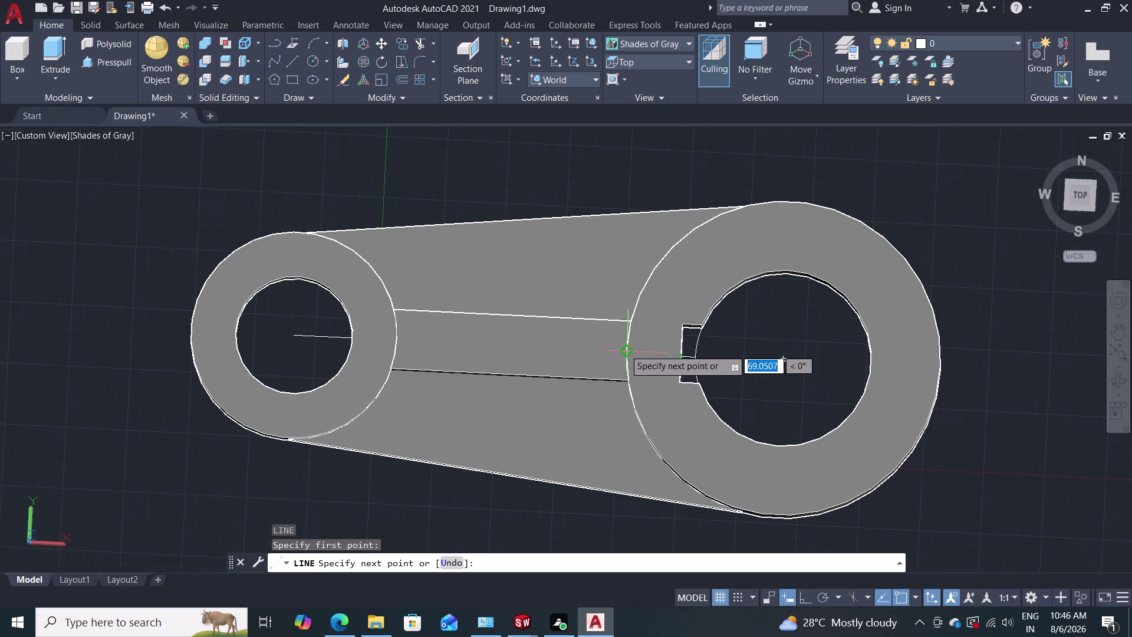
click(627, 350)
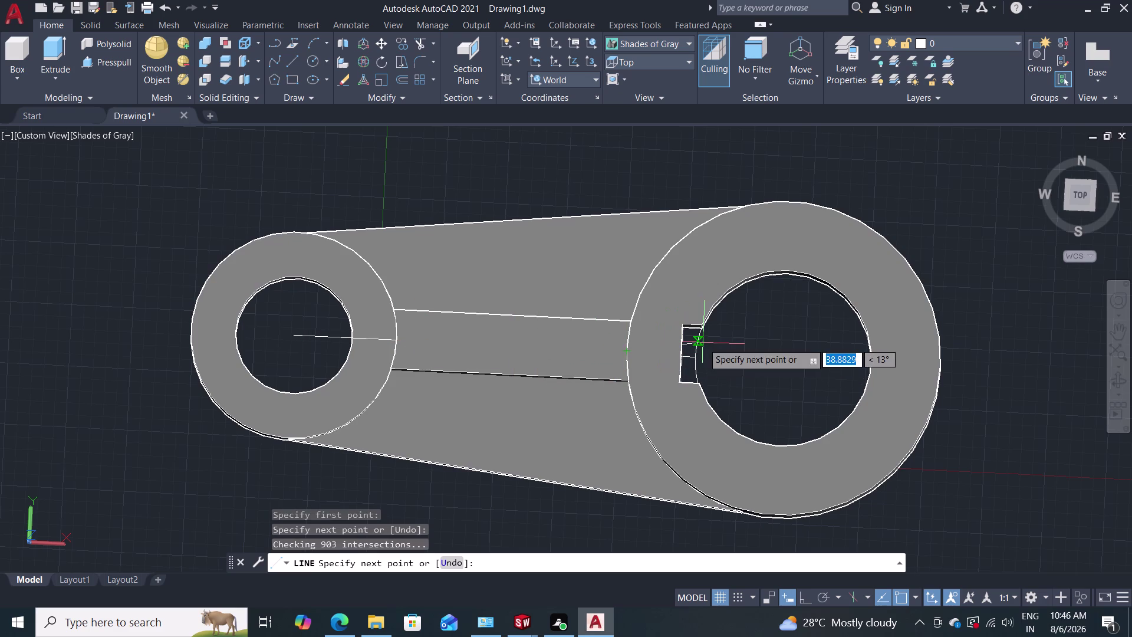
key(Escape)
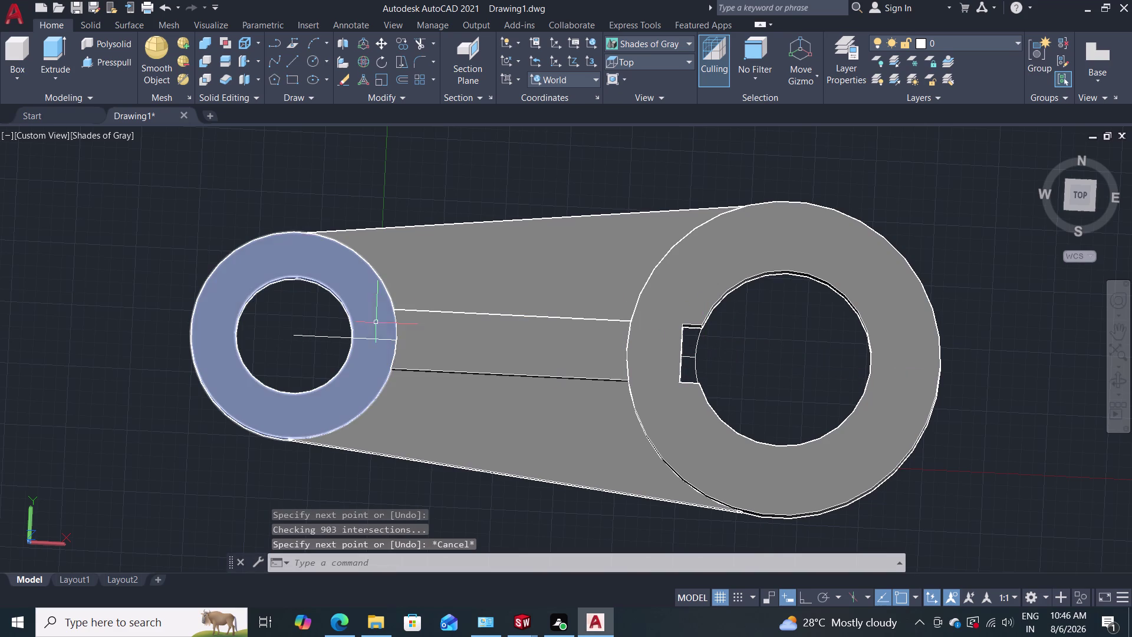
Trim the stray line pieces inside the smaller boss and switch to wireframe.
text(t)
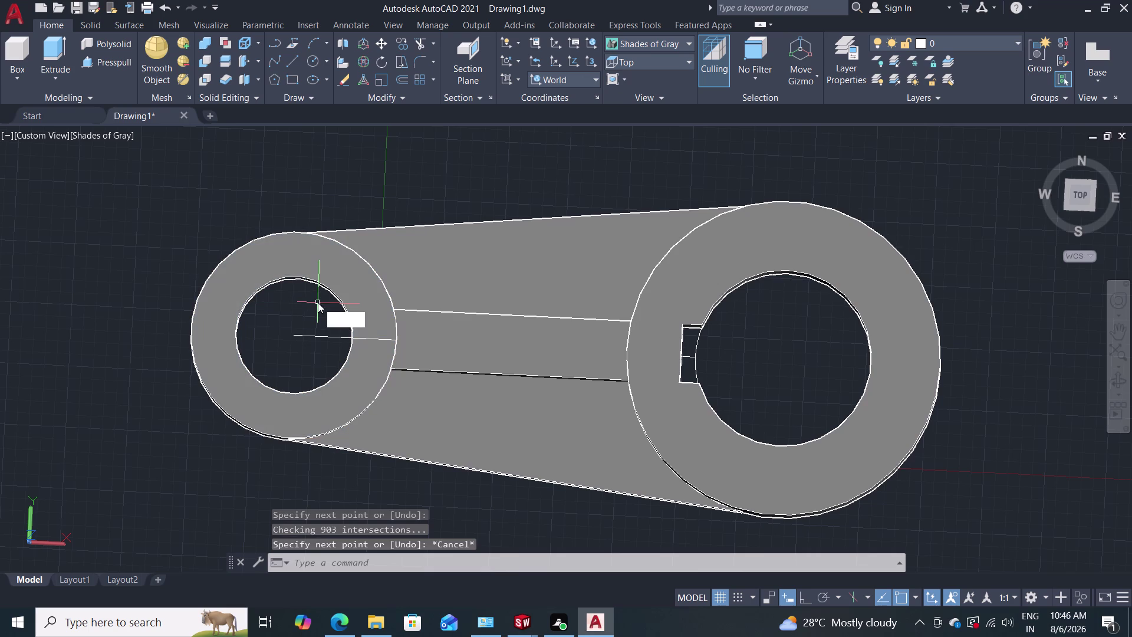
text(r)
key(Return)
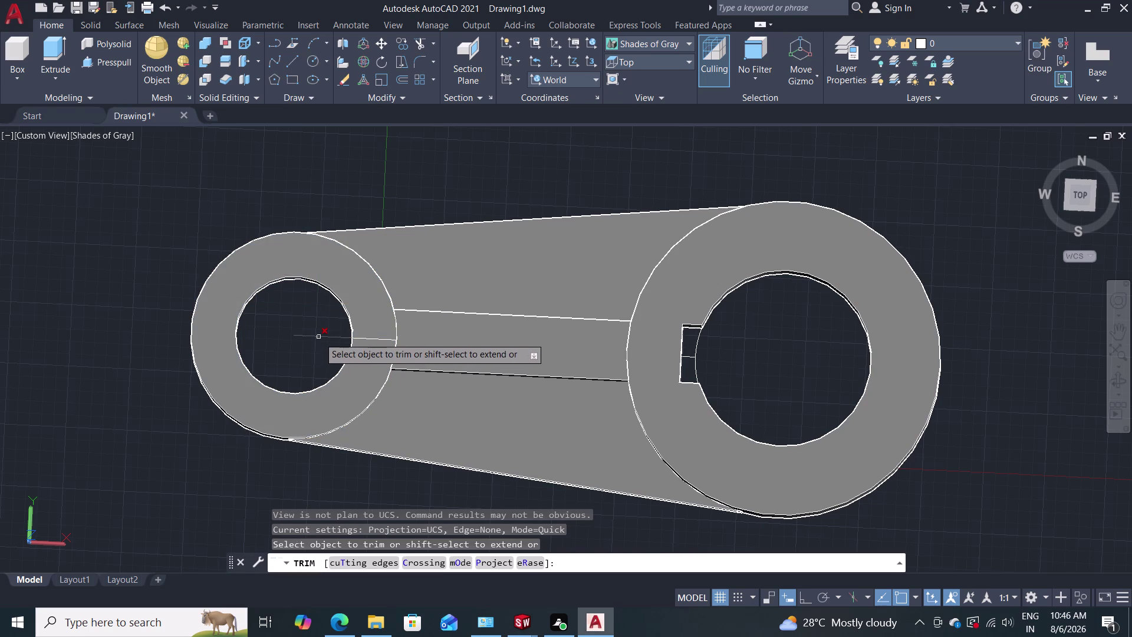
click(319, 338)
click(373, 342)
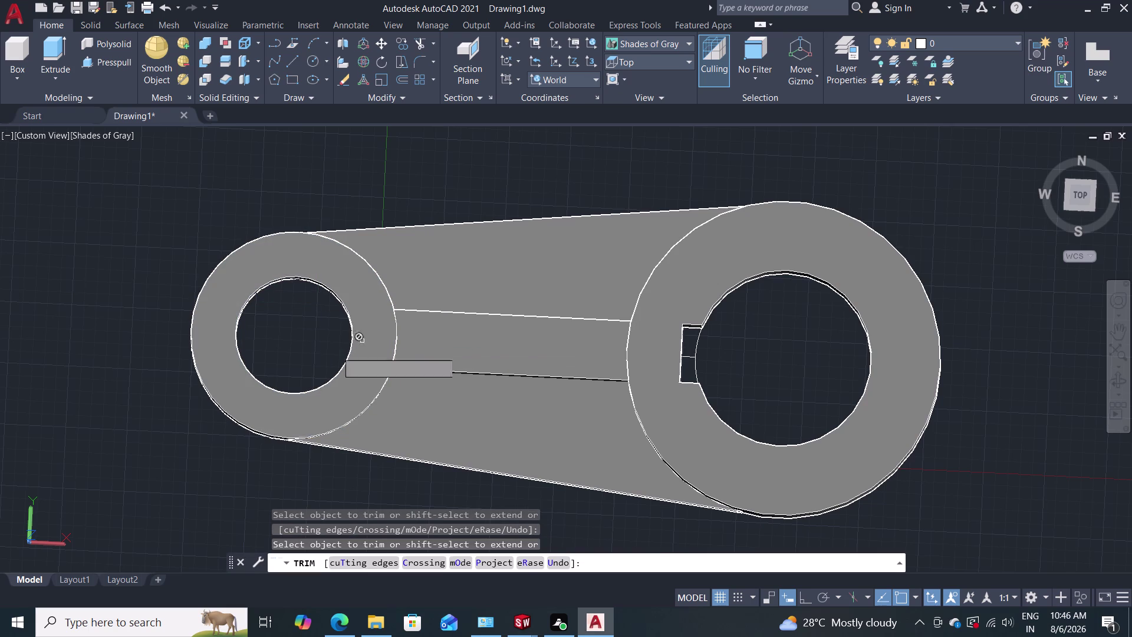
key(Escape)
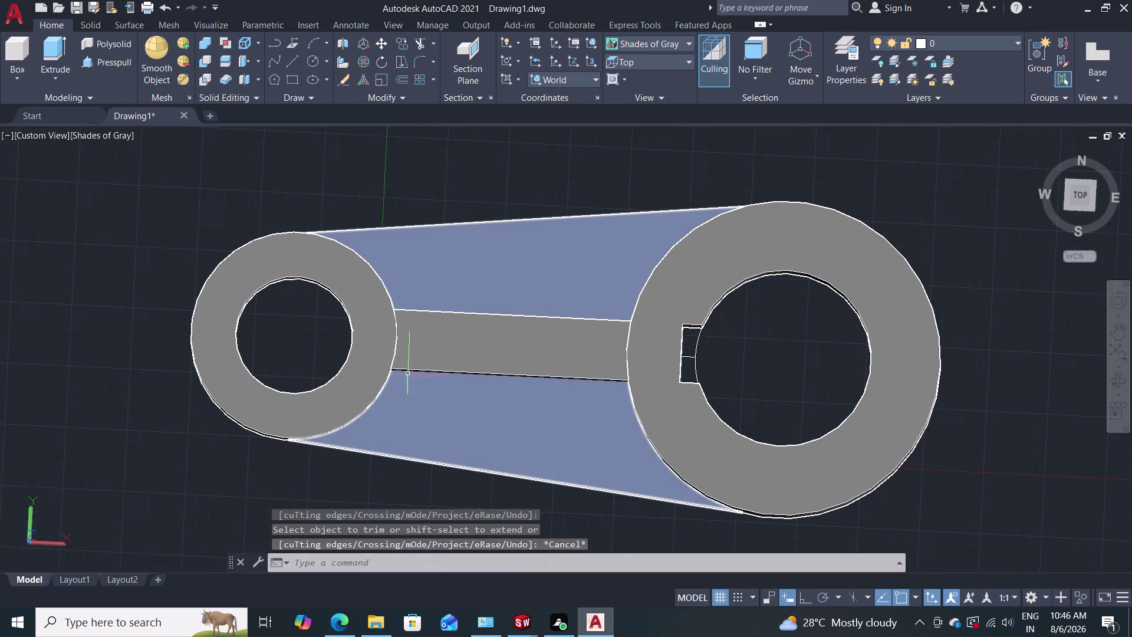
click(662, 42)
click(640, 62)
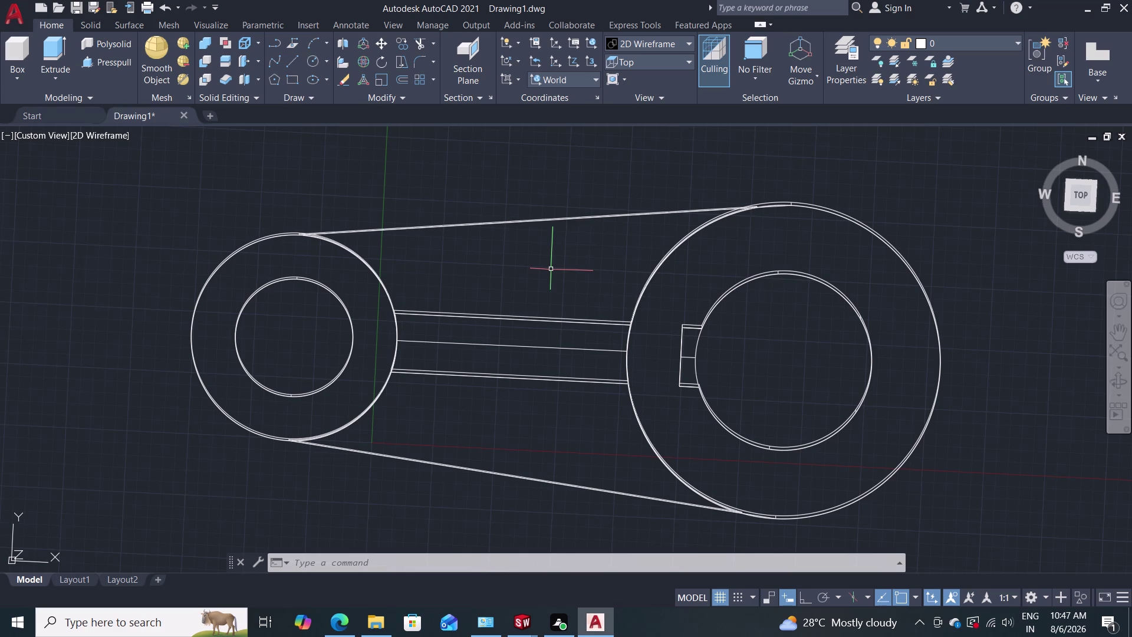
Pan and orbit the wireframe lever round to a front-side view.
middle_drag(520, 202, 548, 170)
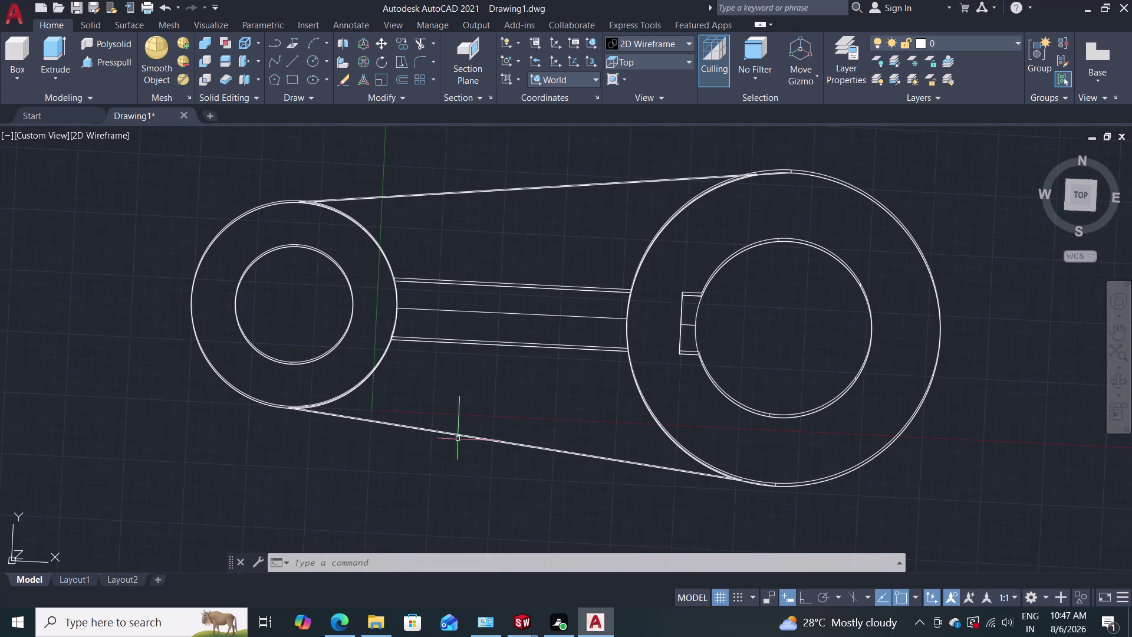
middle_drag(457, 439, 520, 368)
middle_drag(519, 367, 542, 306)
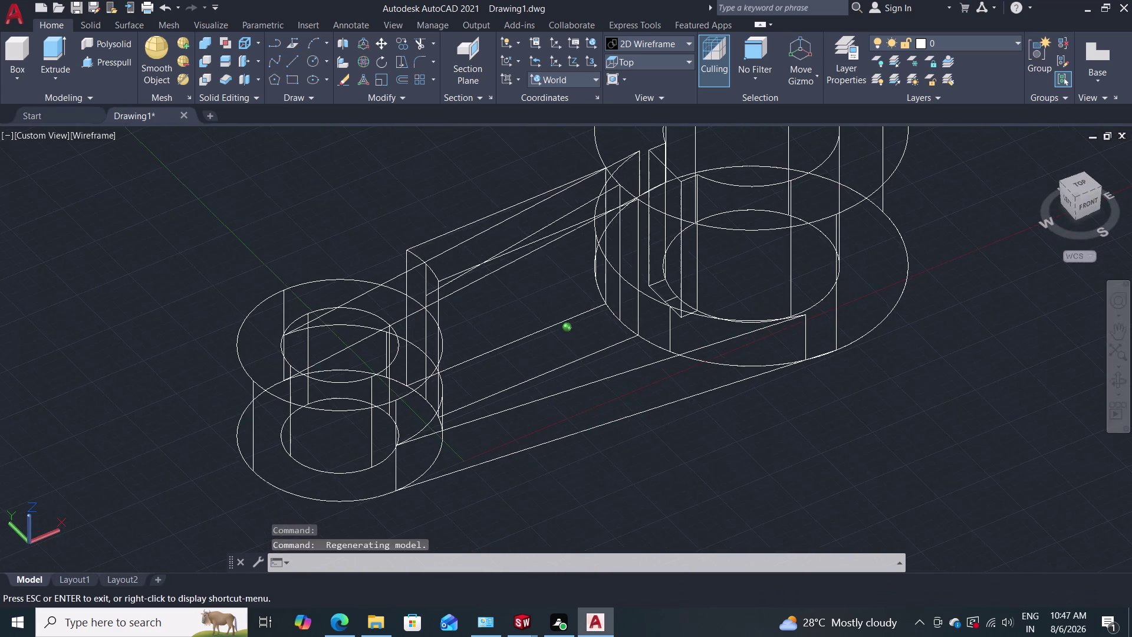
middle_drag(541, 306, 521, 294)
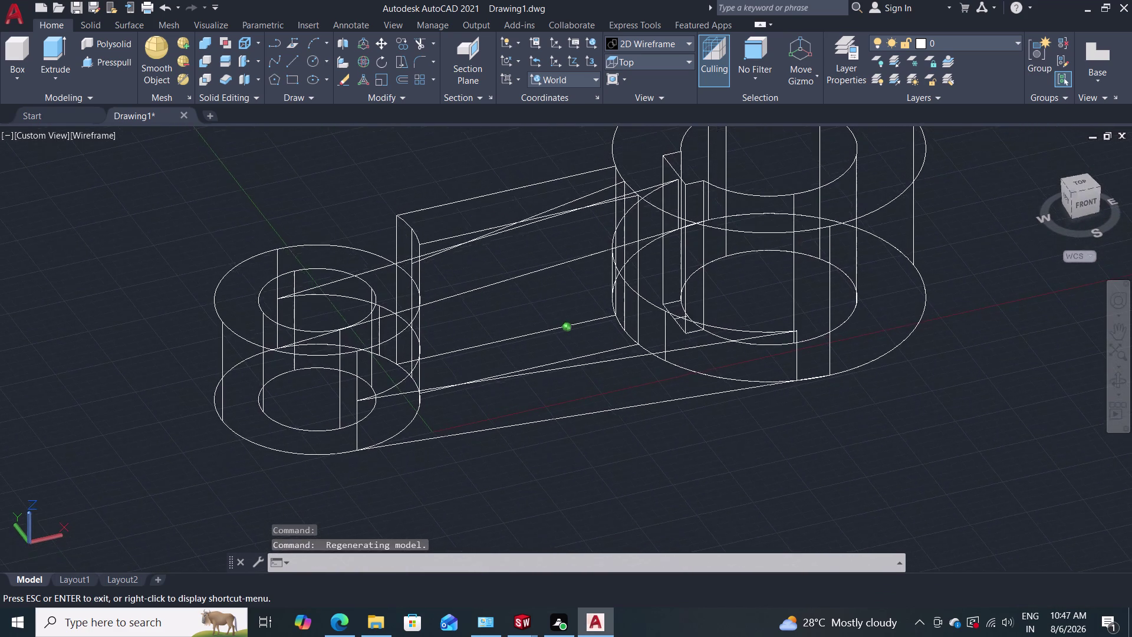
middle_drag(522, 293, 519, 306)
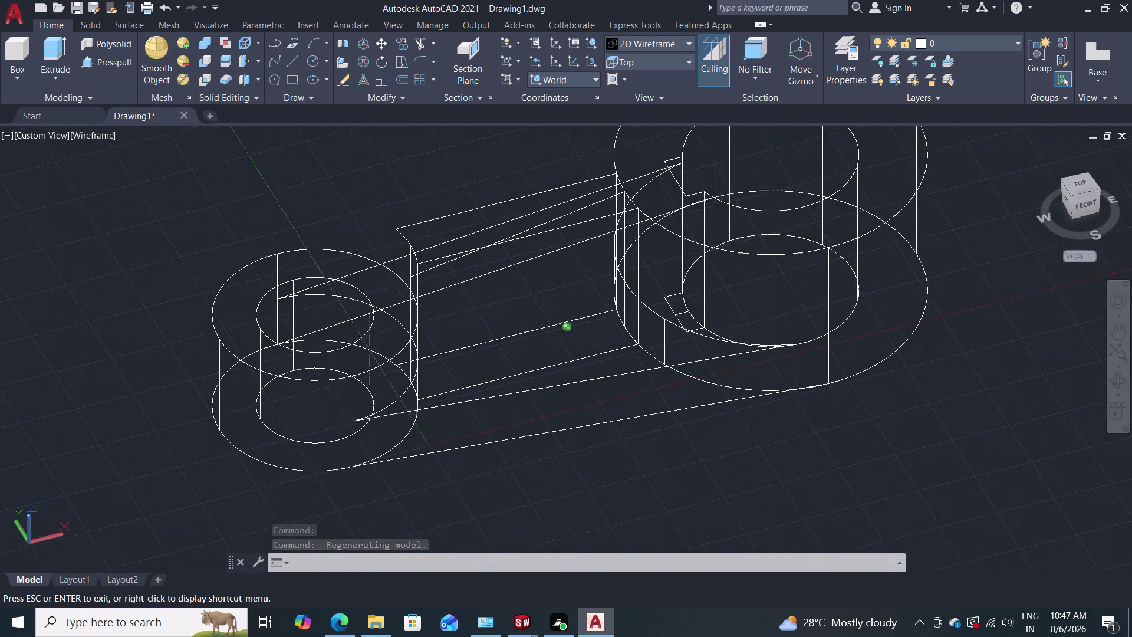
middle_drag(519, 306, 518, 291)
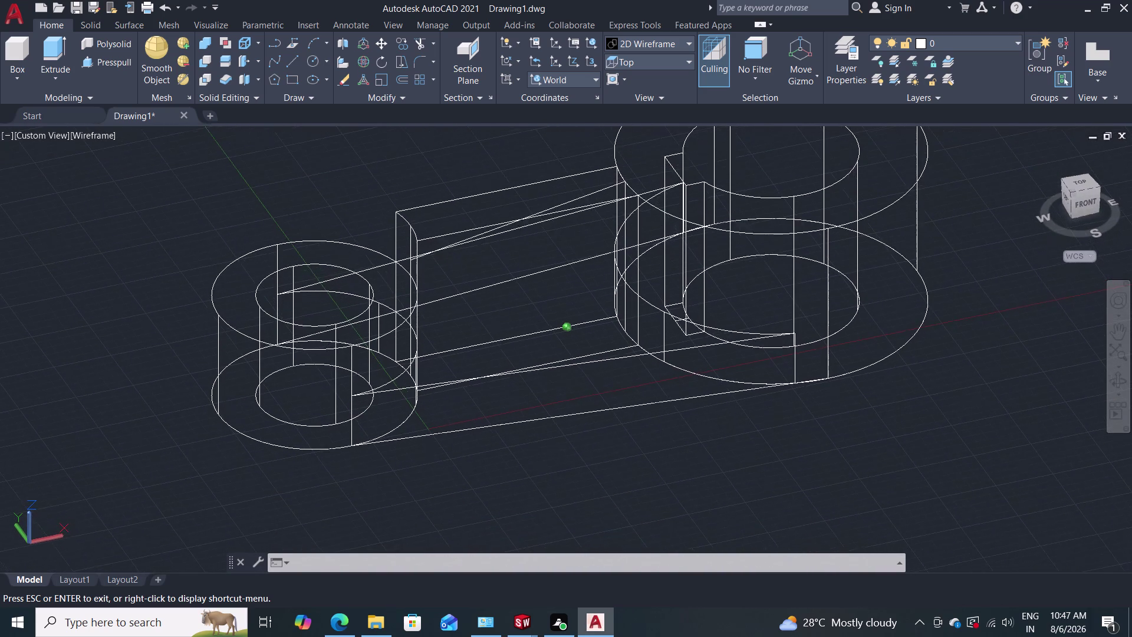
middle_drag(519, 291, 501, 280)
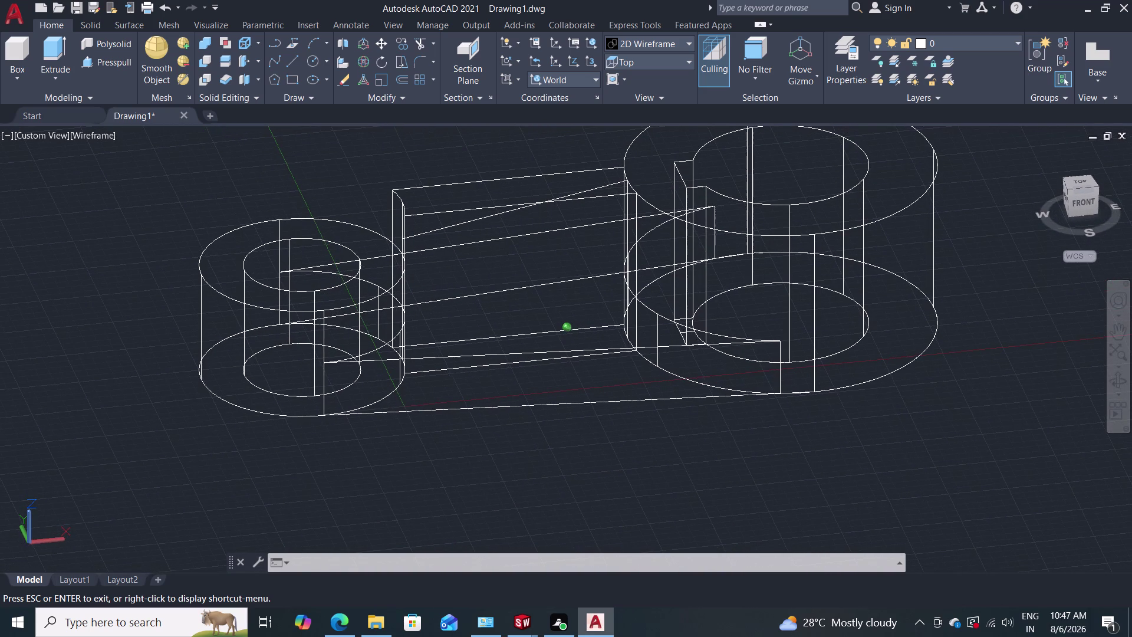
middle_drag(501, 280, 487, 243)
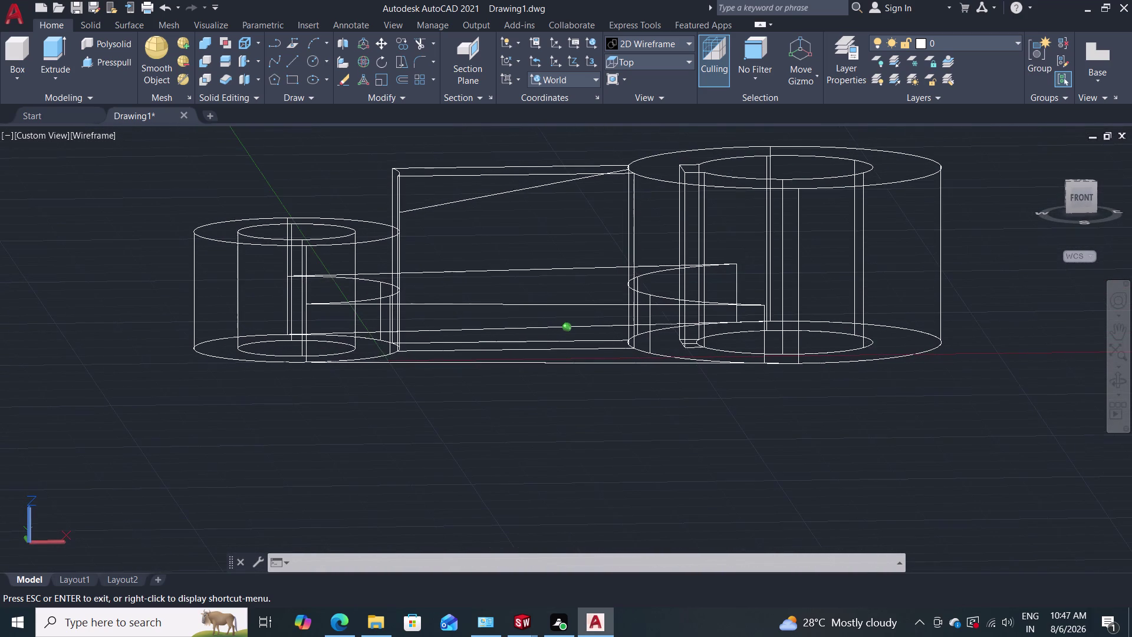
middle_drag(486, 243, 466, 243)
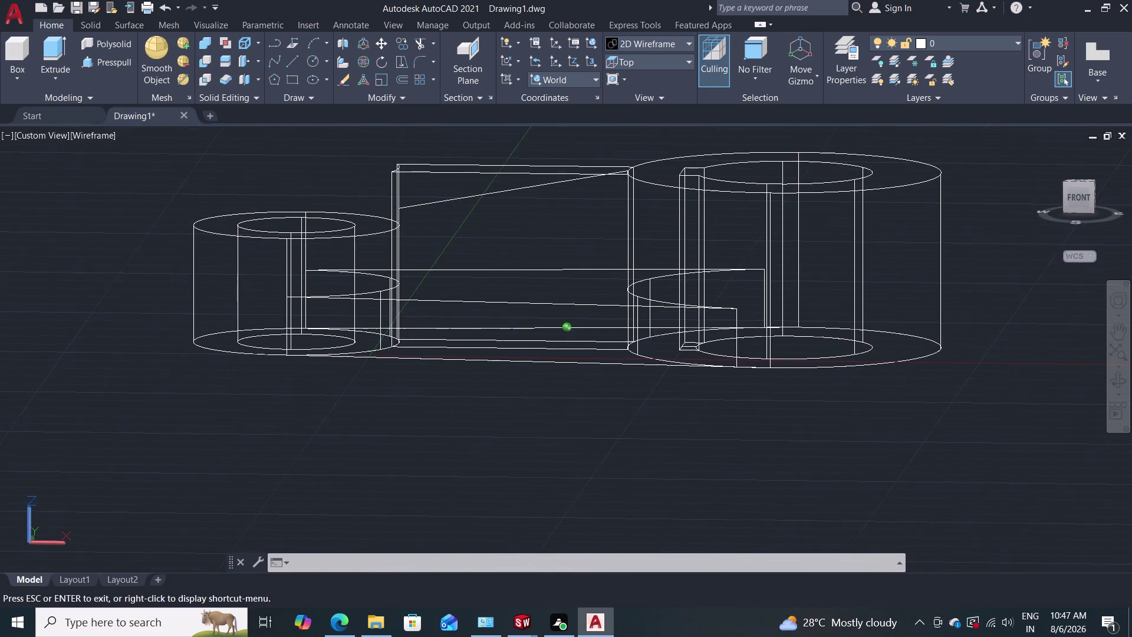
middle_drag(466, 243, 466, 243)
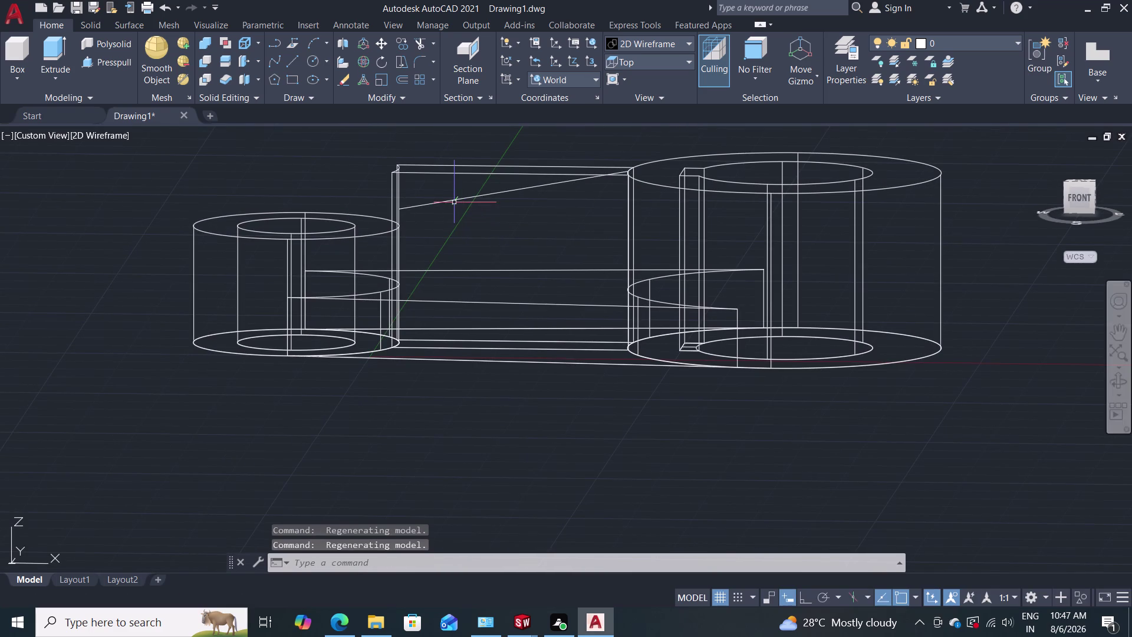
Select and delete the stray slanted line above the rib.
click(455, 201)
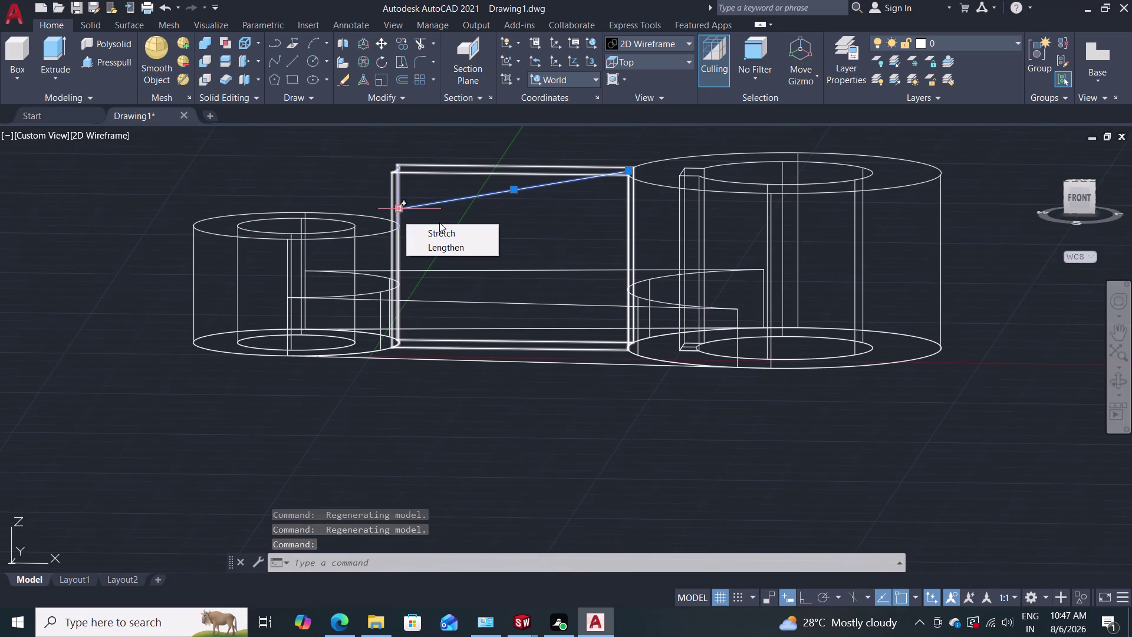
middle_drag(433, 224, 396, 258)
middle_drag(454, 242, 413, 279)
middle_drag(446, 263, 451, 260)
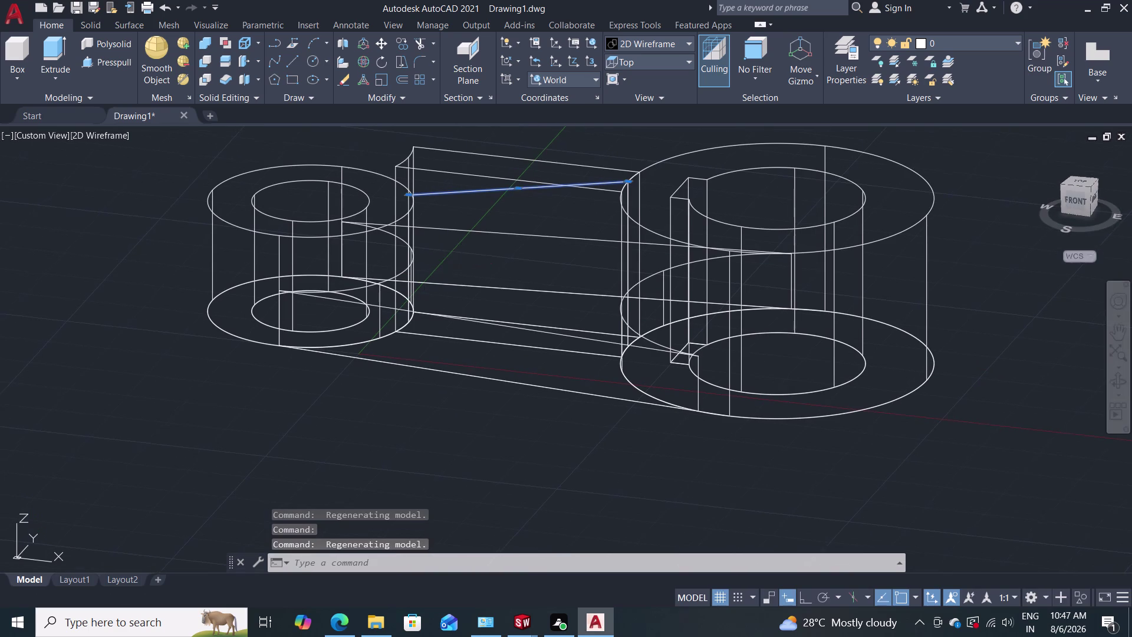
middle_drag(451, 261, 441, 286)
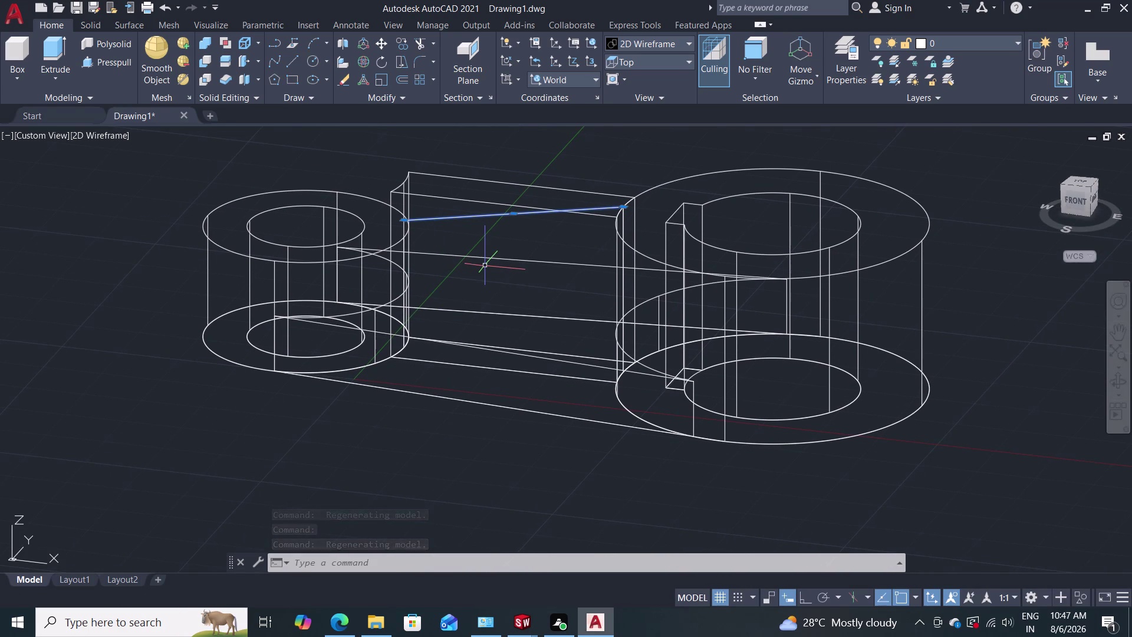
key(Delete)
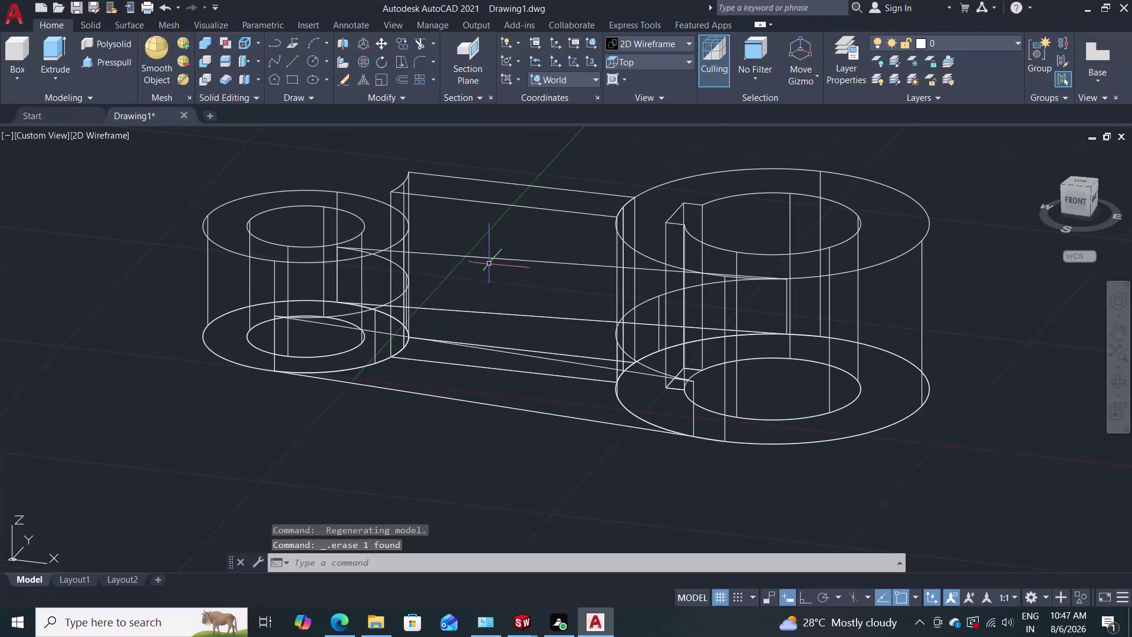
middle_drag(506, 237, 483, 254)
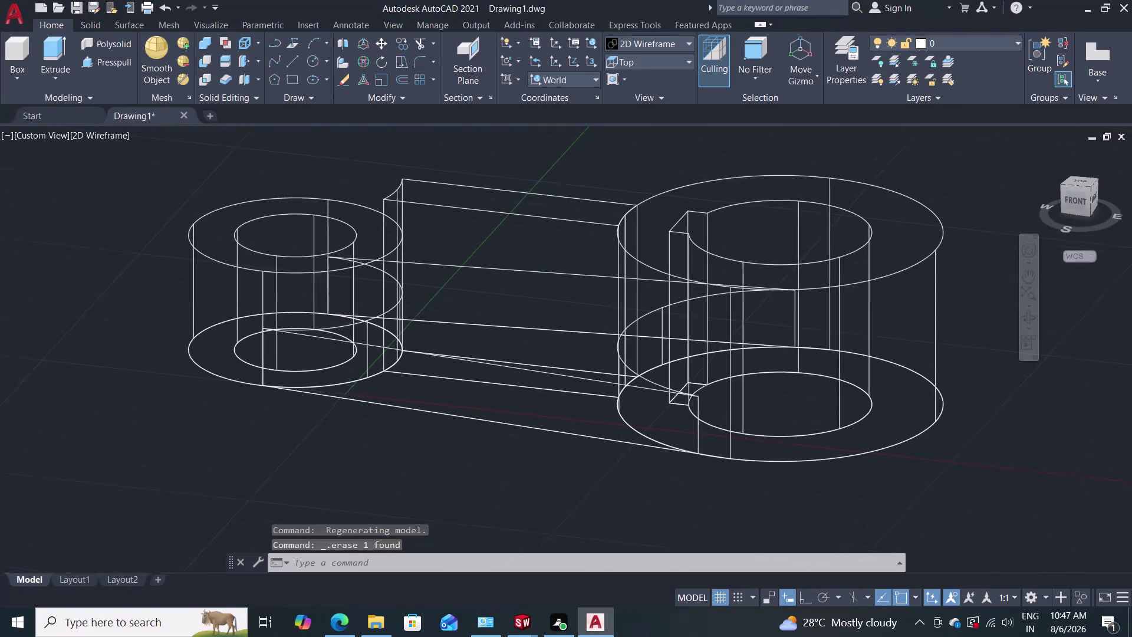
Pan and orbit the lever to view its right side.
middle_drag(483, 253, 474, 275)
middle_drag(467, 285, 433, 309)
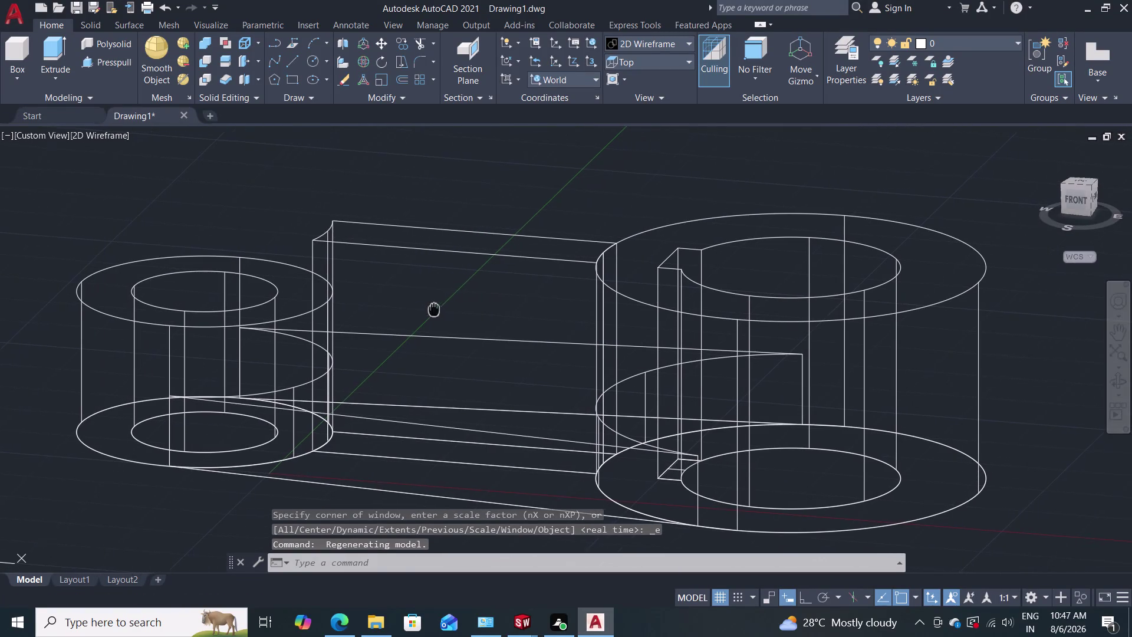
middle_drag(434, 308, 437, 323)
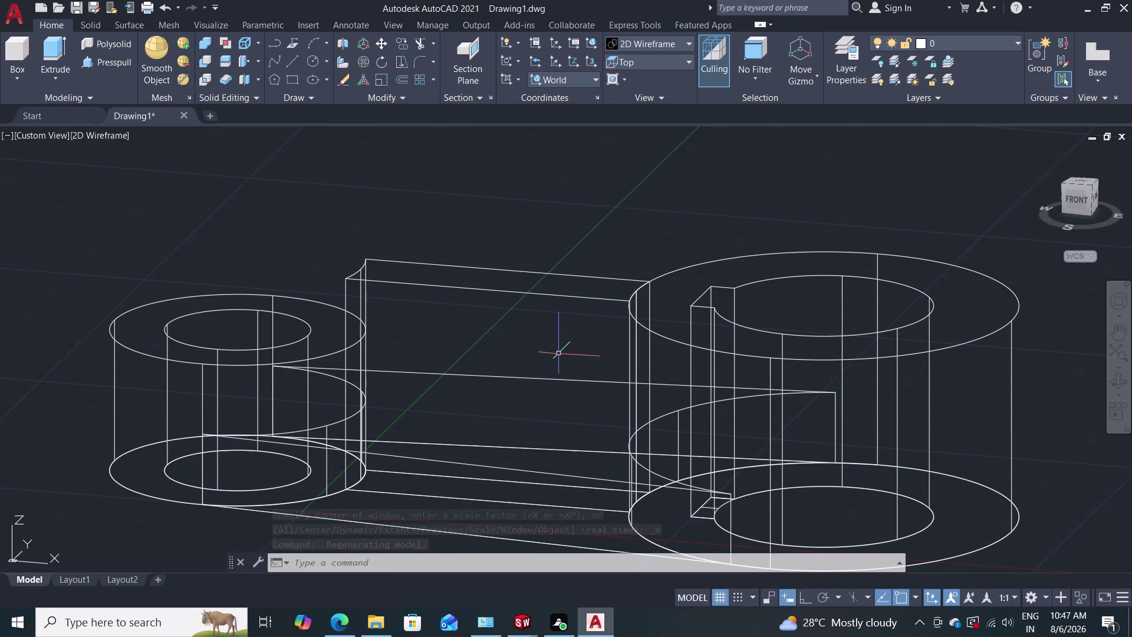
middle_drag(558, 351, 509, 350)
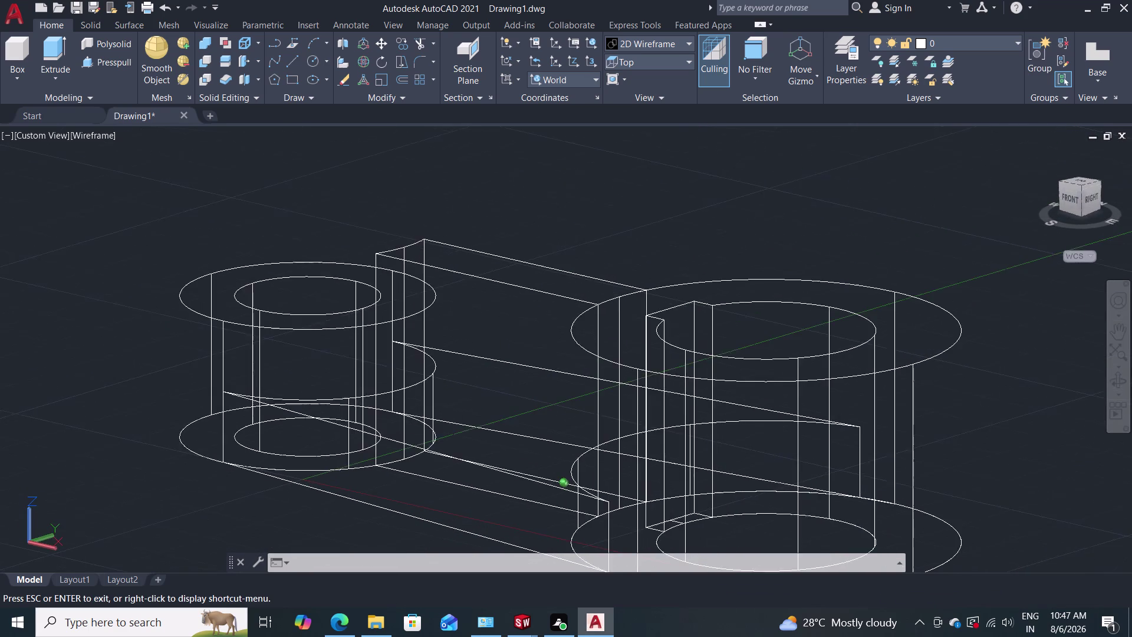
middle_drag(509, 350, 479, 341)
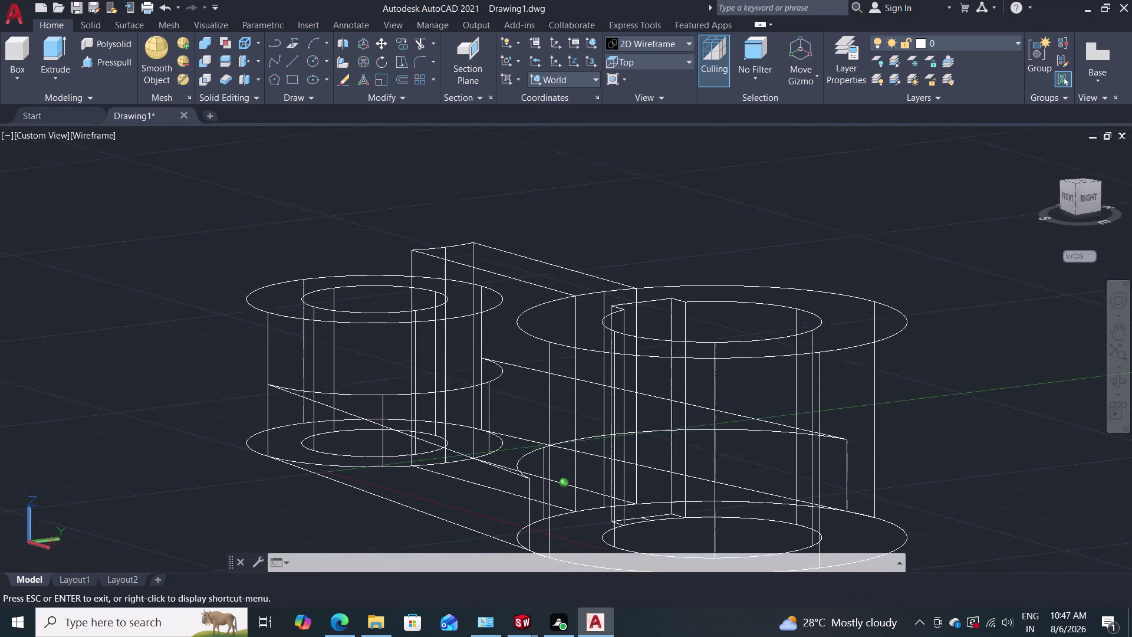
middle_drag(479, 341, 487, 342)
Draw a line from the rib's top corner to the larger boss's top rim.
key(l)
key(Return)
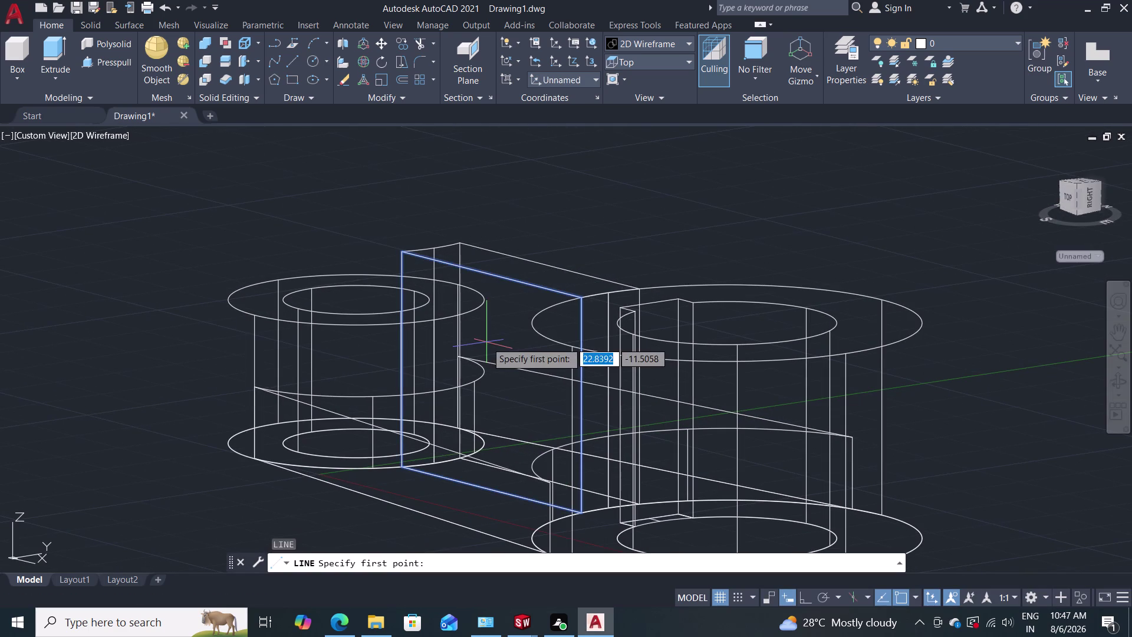
click(435, 320)
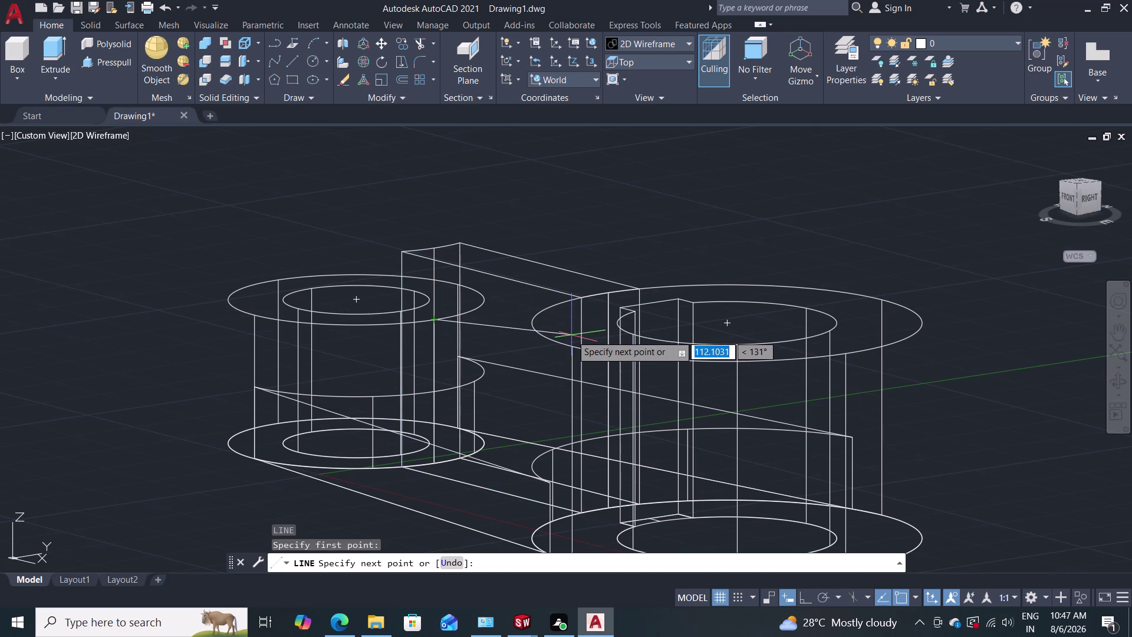
middle_drag(571, 335, 734, 294)
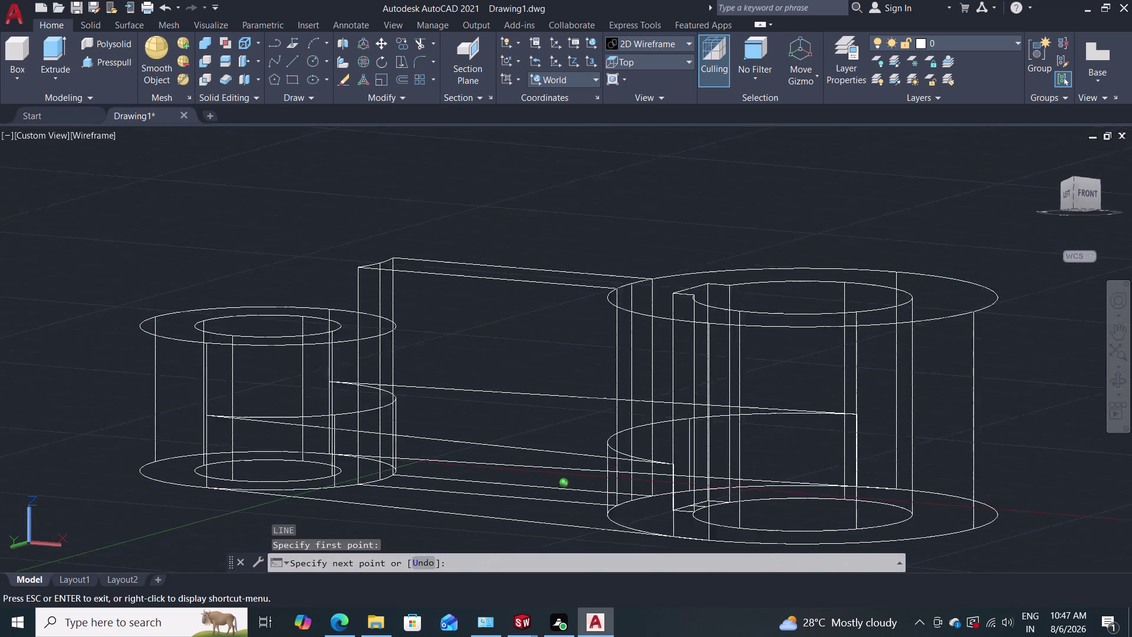
middle_drag(734, 295, 752, 295)
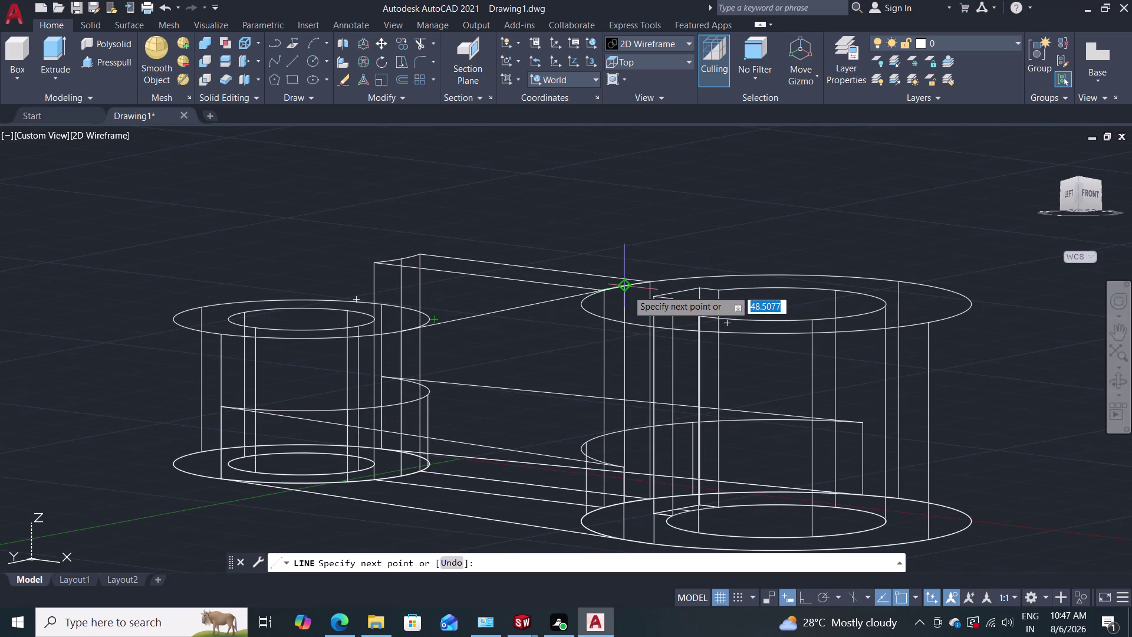
click(624, 288)
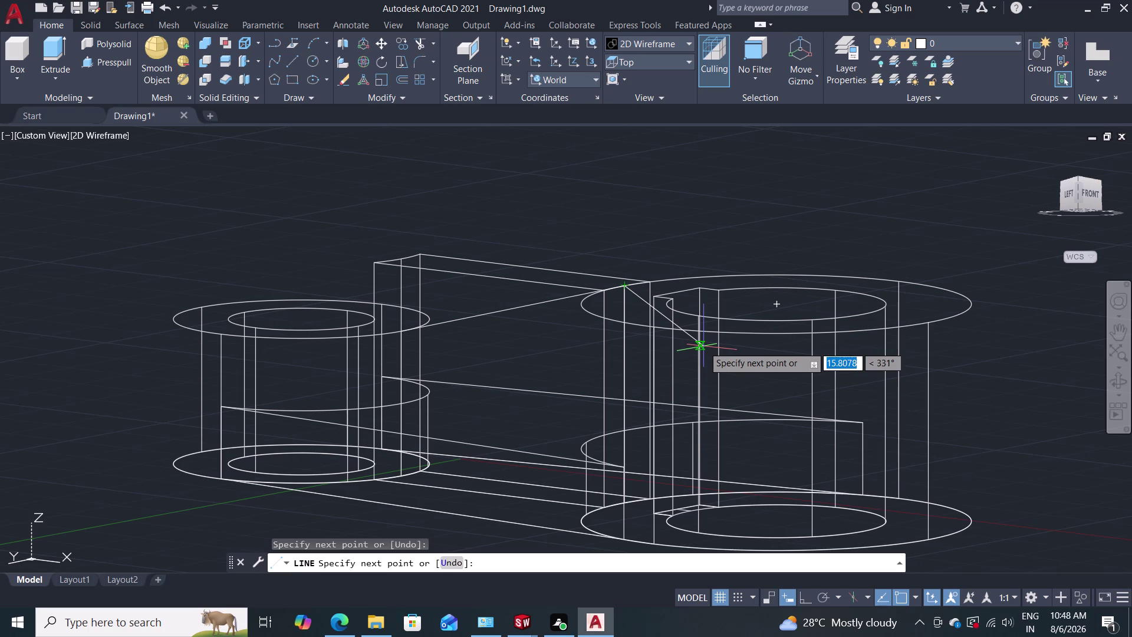
key(Escape)
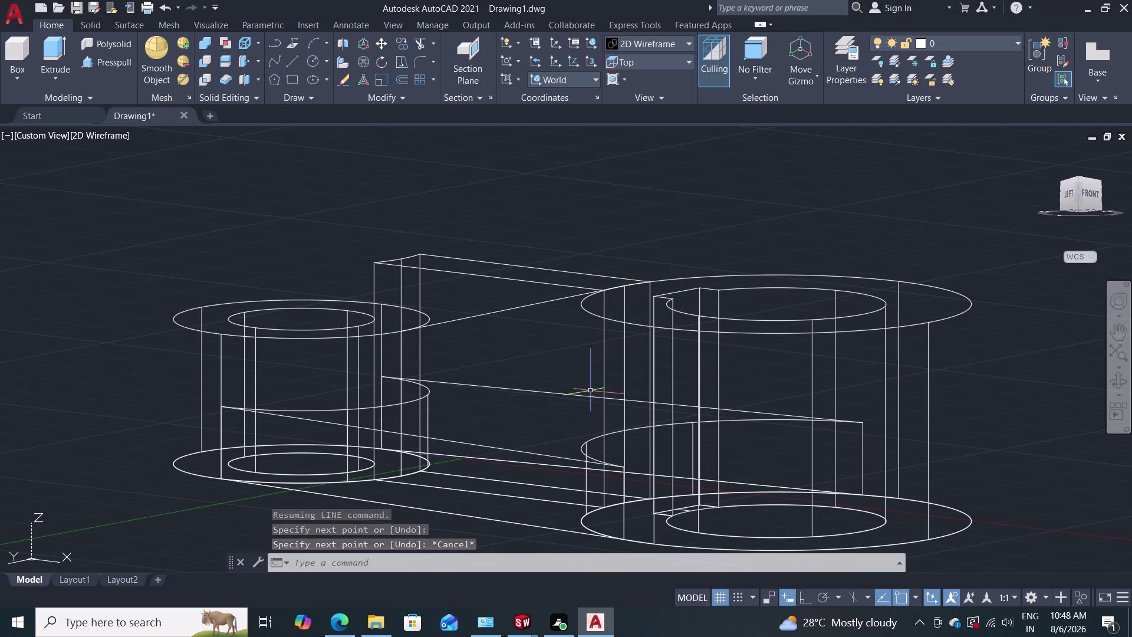
middle_drag(590, 390, 503, 452)
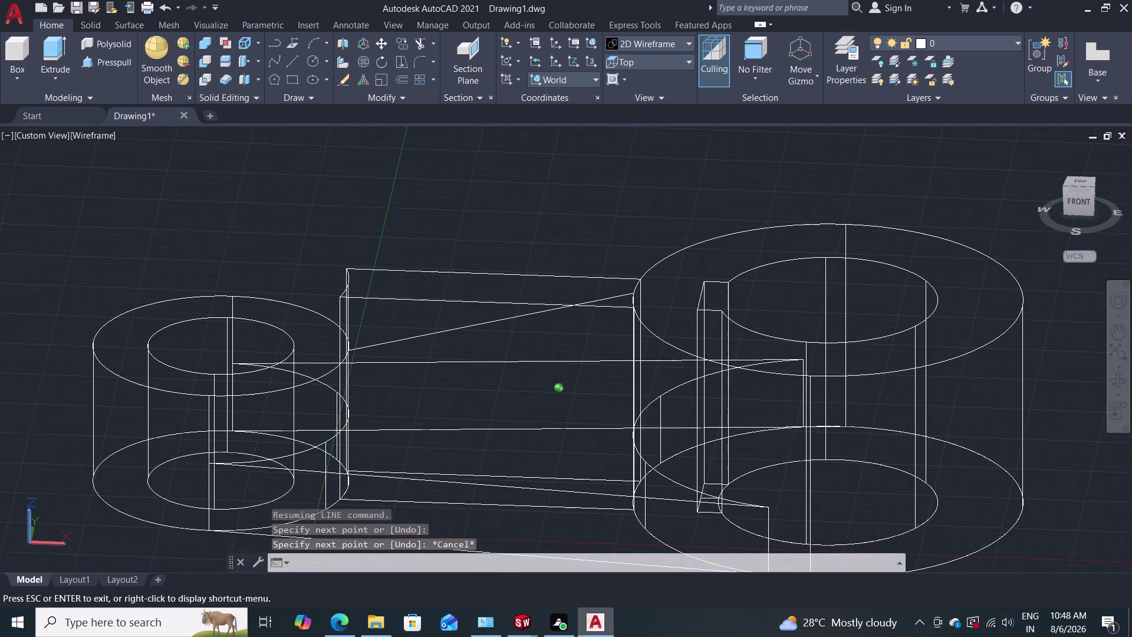
Orbit through a near top-down view and zoom in, ending on a close low front view.
middle_drag(503, 453, 504, 455)
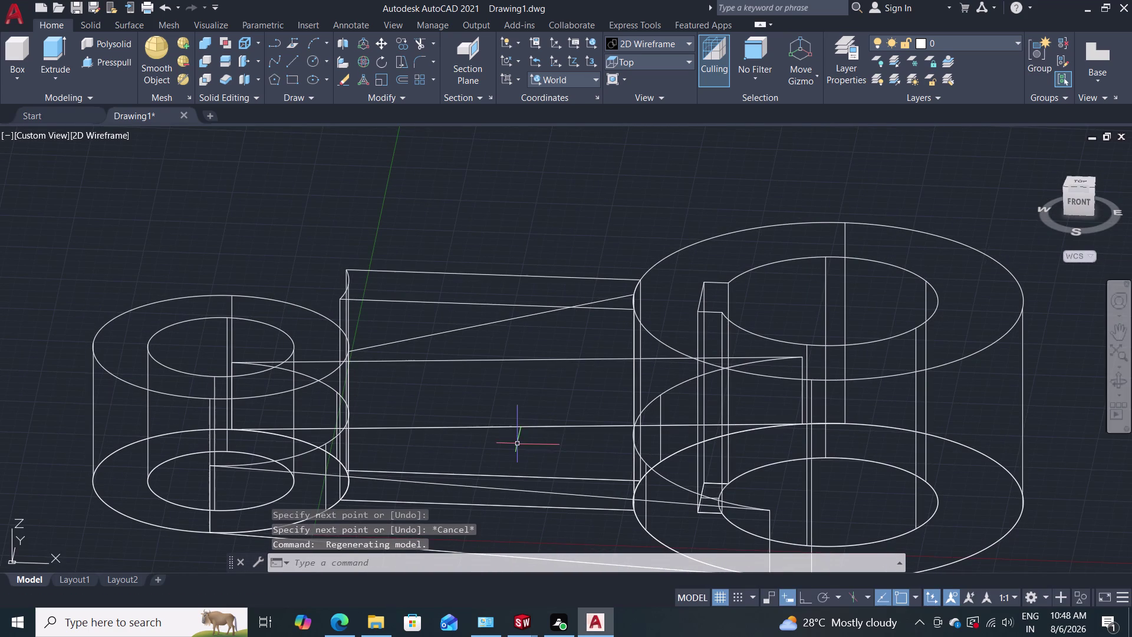
middle_drag(592, 232, 591, 237)
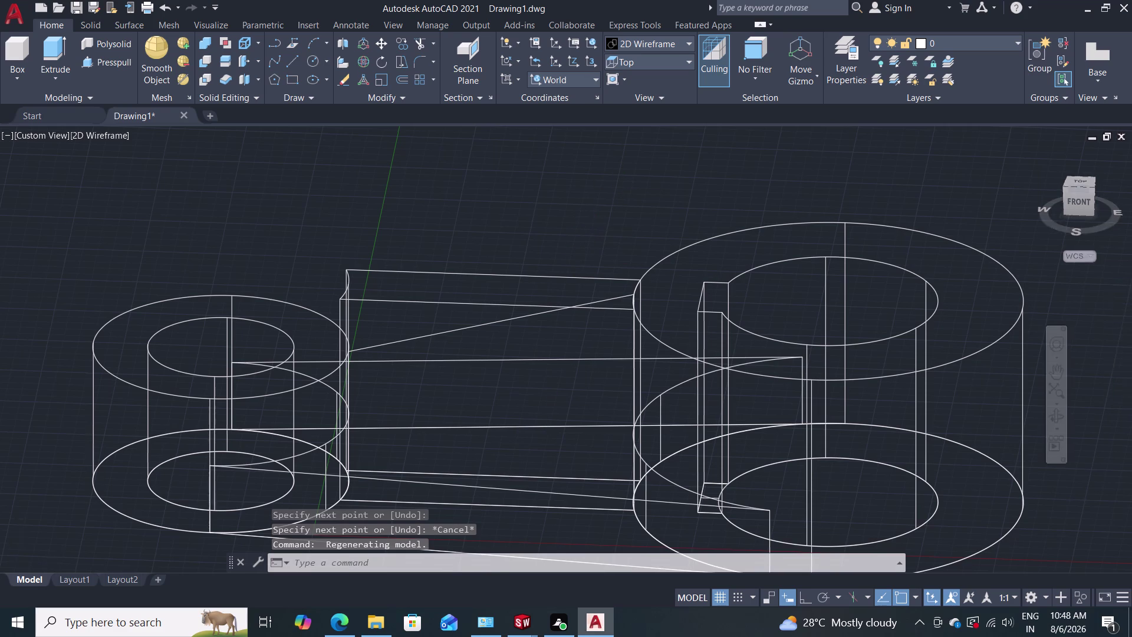
middle_drag(591, 237, 575, 271)
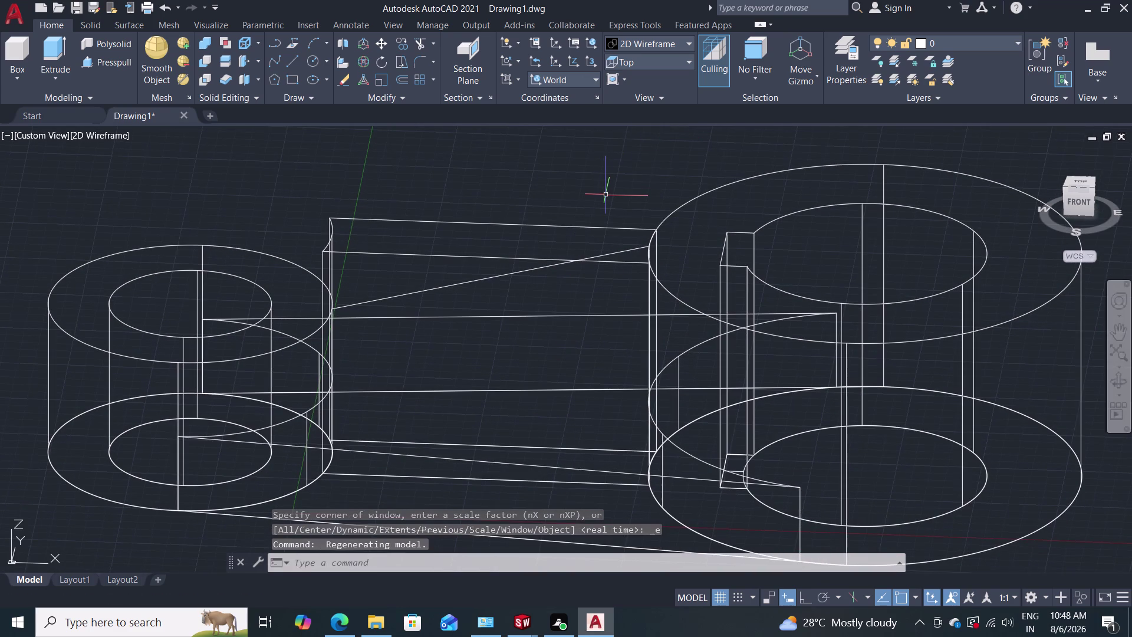
middle_drag(608, 194, 605, 235)
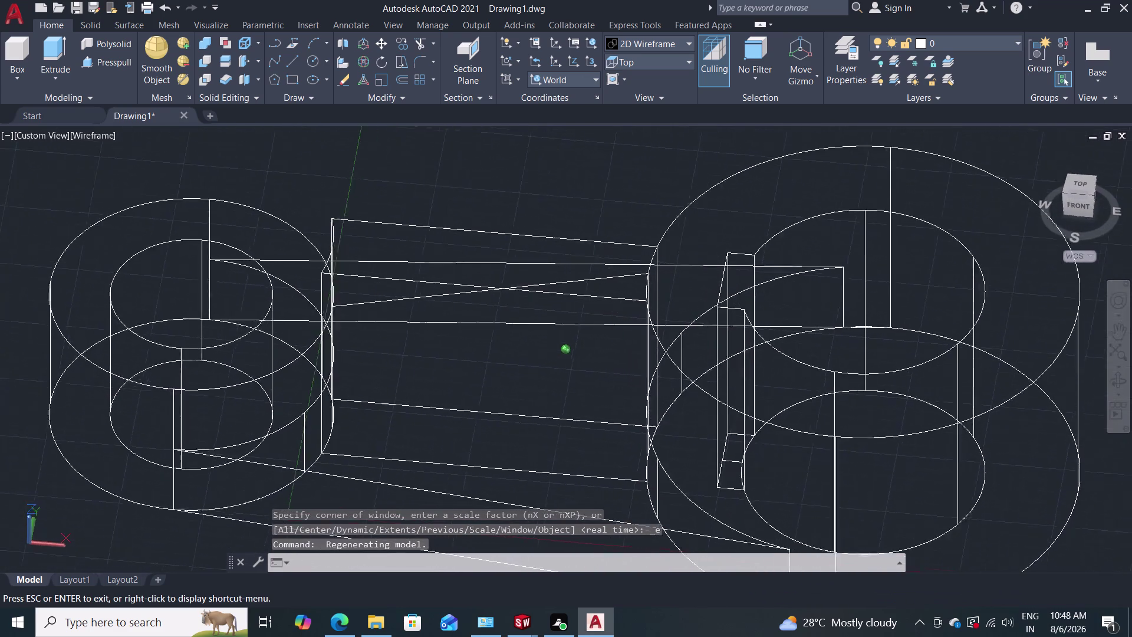
middle_drag(605, 235, 617, 258)
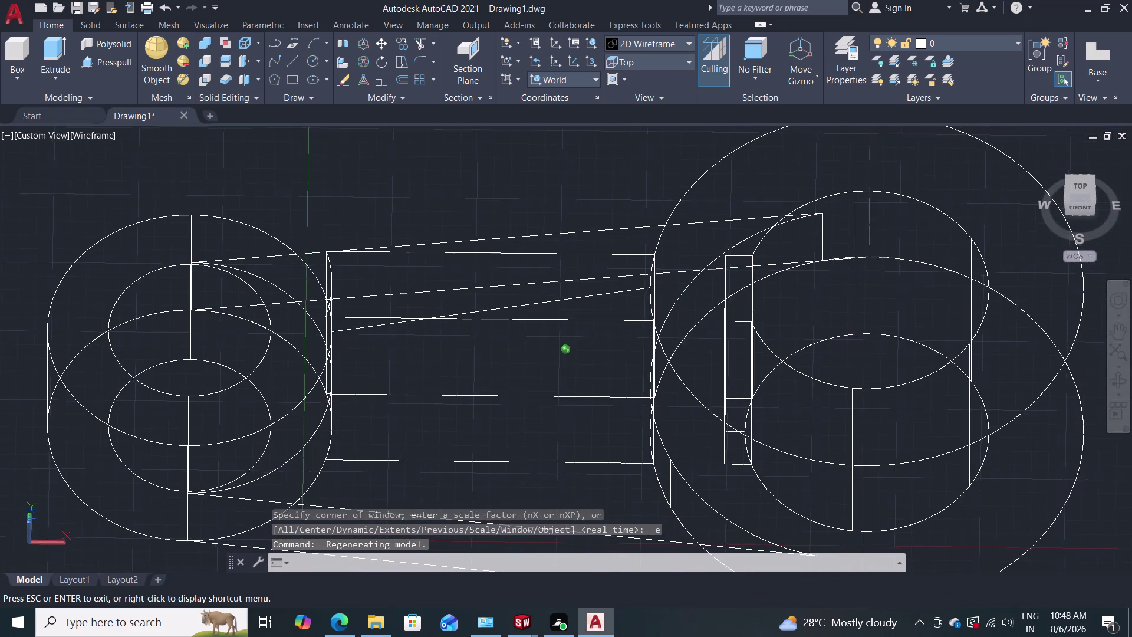
middle_drag(616, 259, 627, 245)
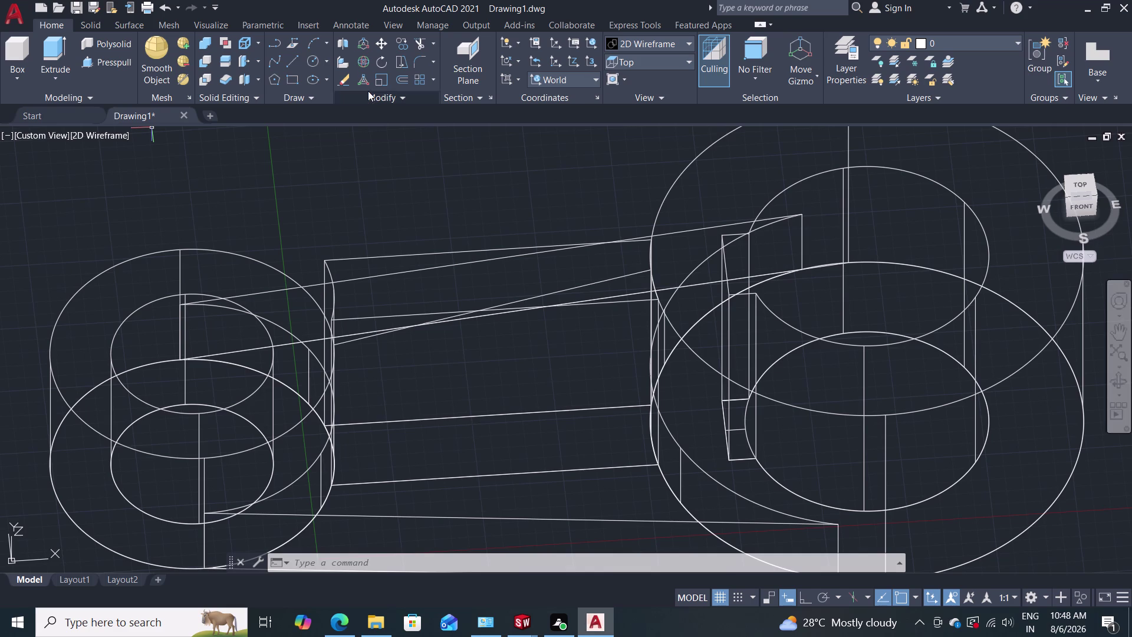
Start and cancel Presspull, then switch the lever to the Shades of Gray visual style.
click(101, 60)
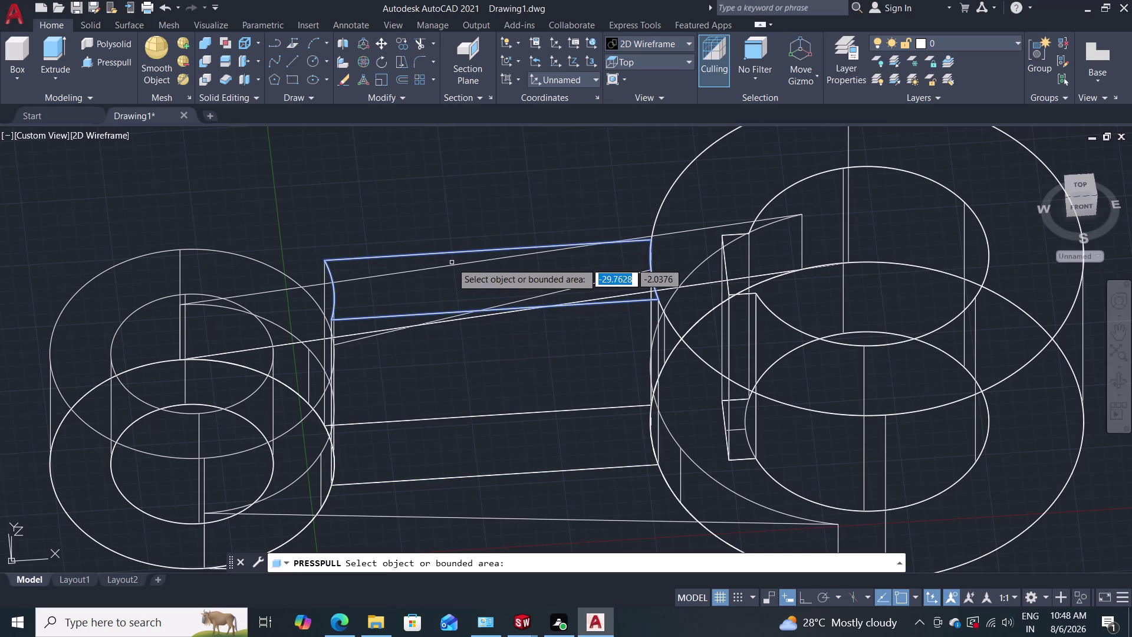
key(Escape)
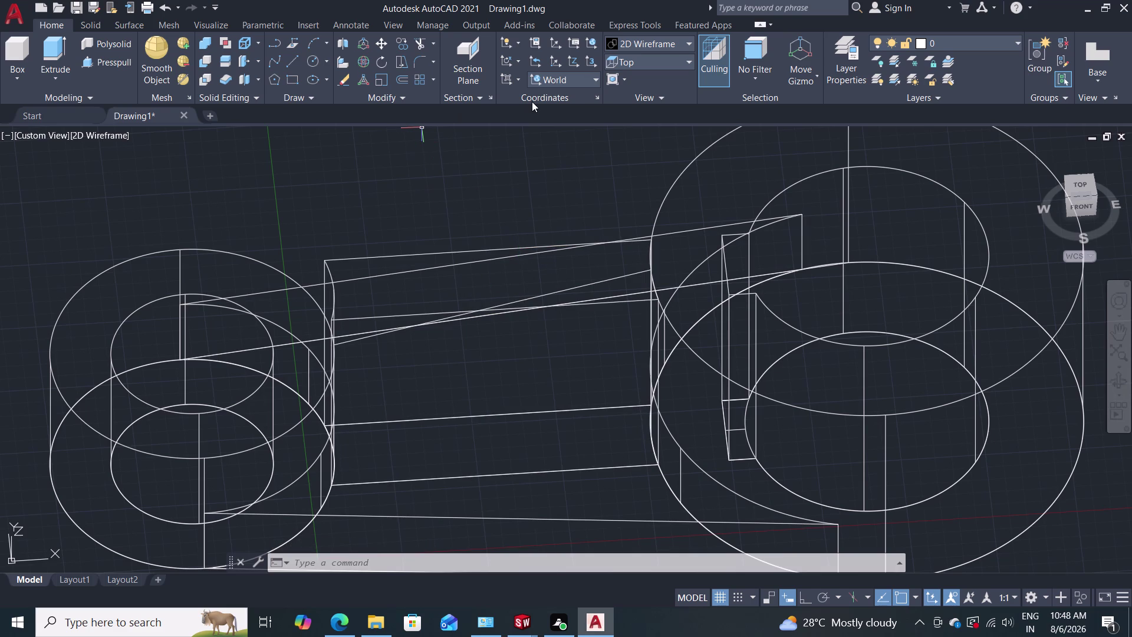
click(653, 46)
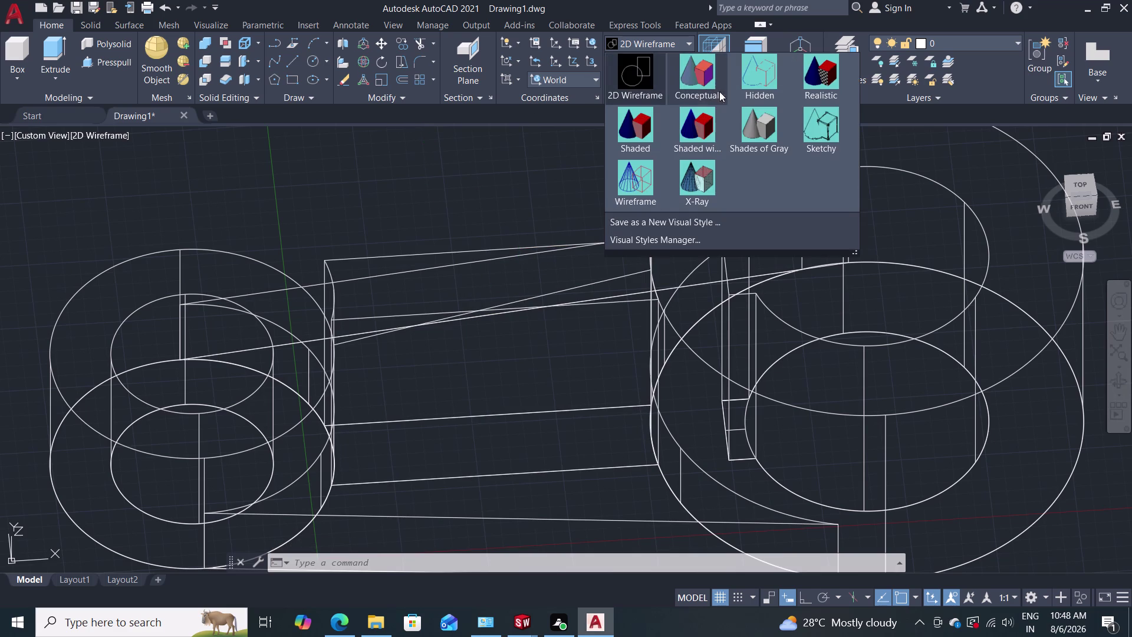
click(768, 127)
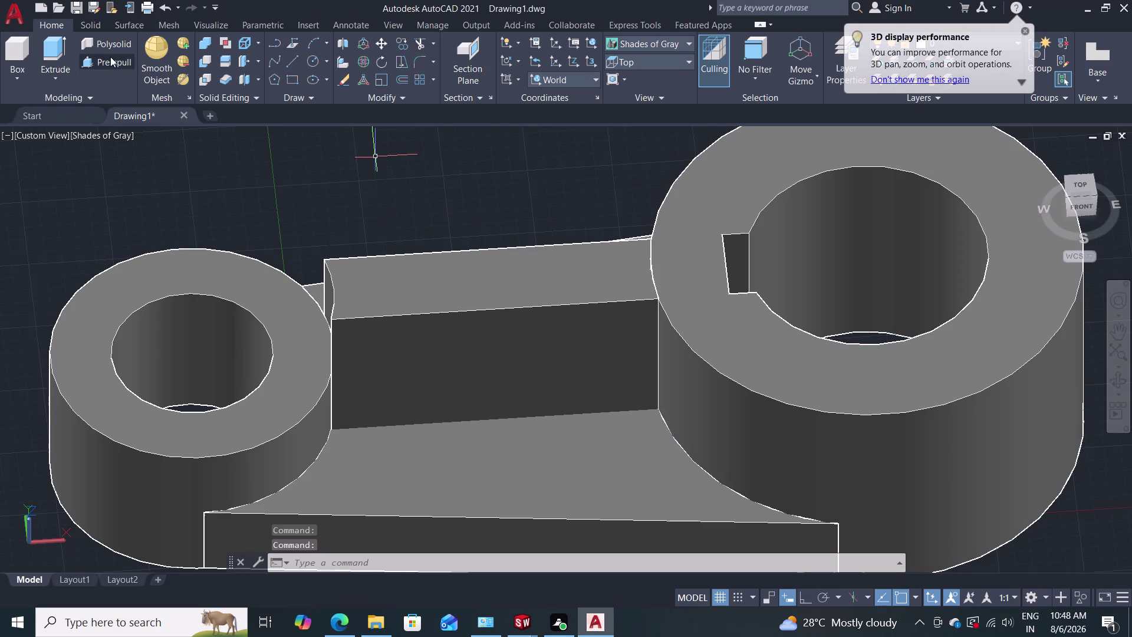
Try Presspull and Line, cancel with Esc, and bring up the visual styles list.
click(110, 56)
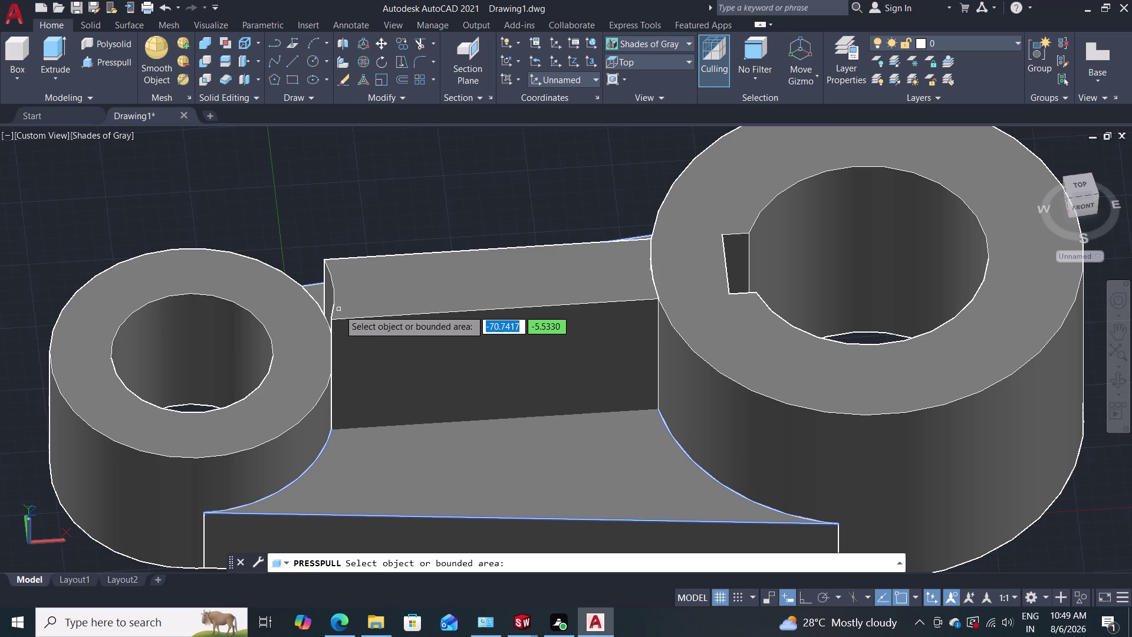
click(285, 66)
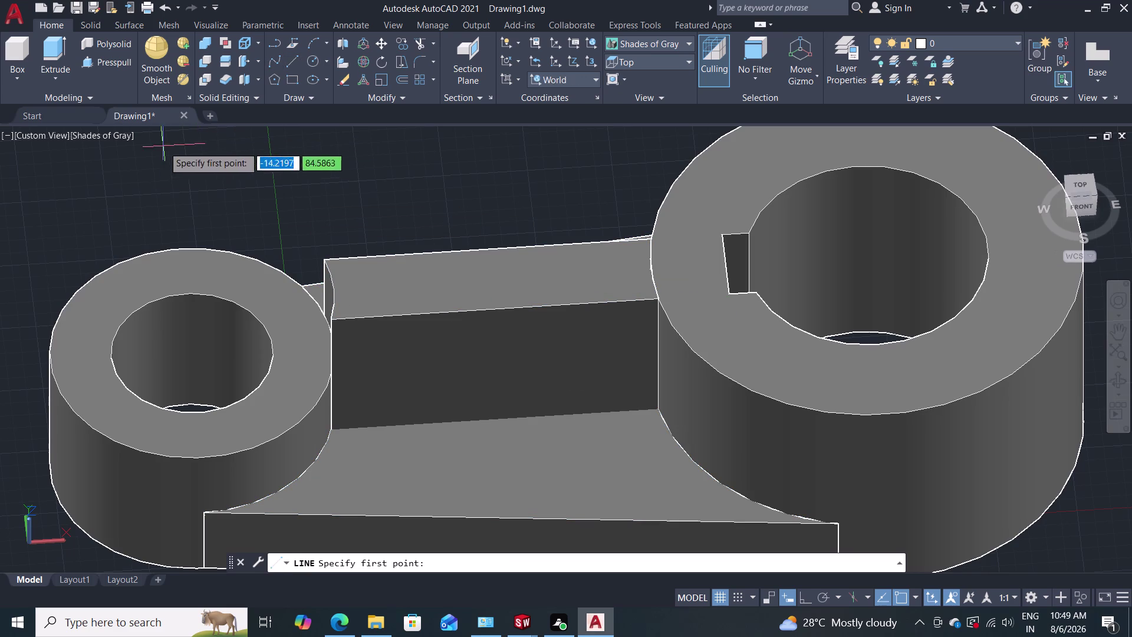
key(Escape)
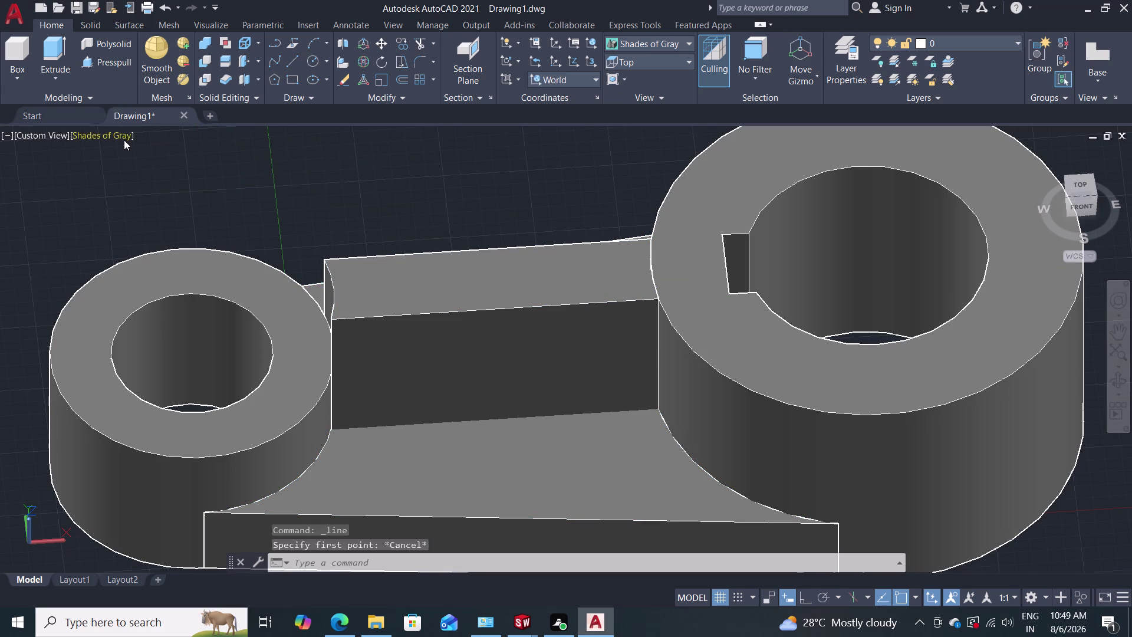
click(123, 140)
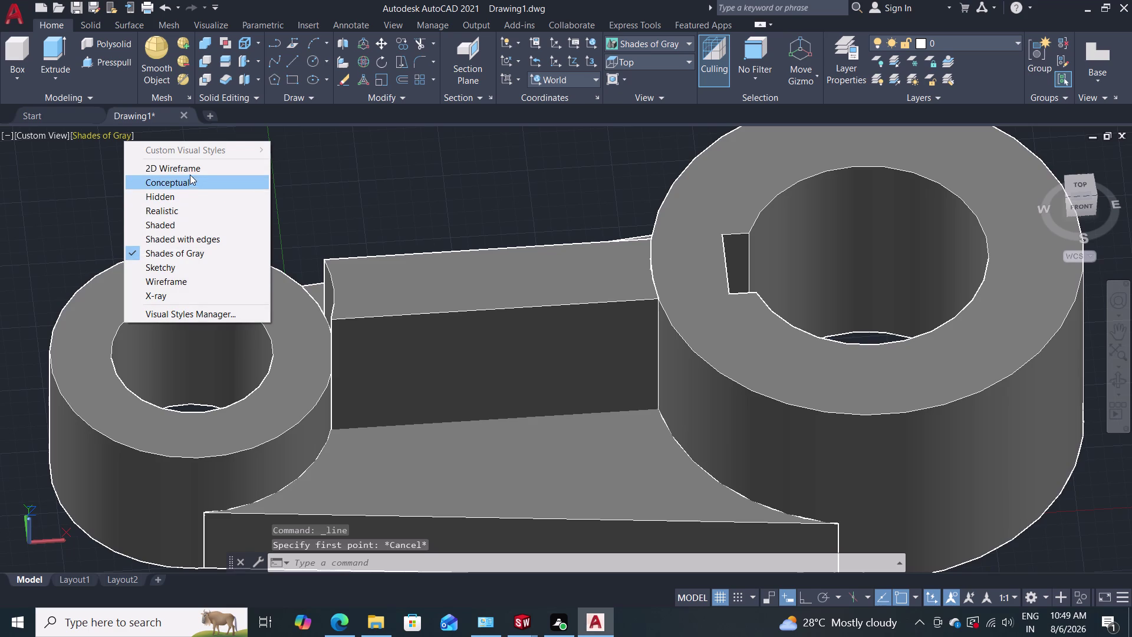
Switch to 2D Wireframe and draw a line from the larger boss rim to the rib's top corner.
click(189, 172)
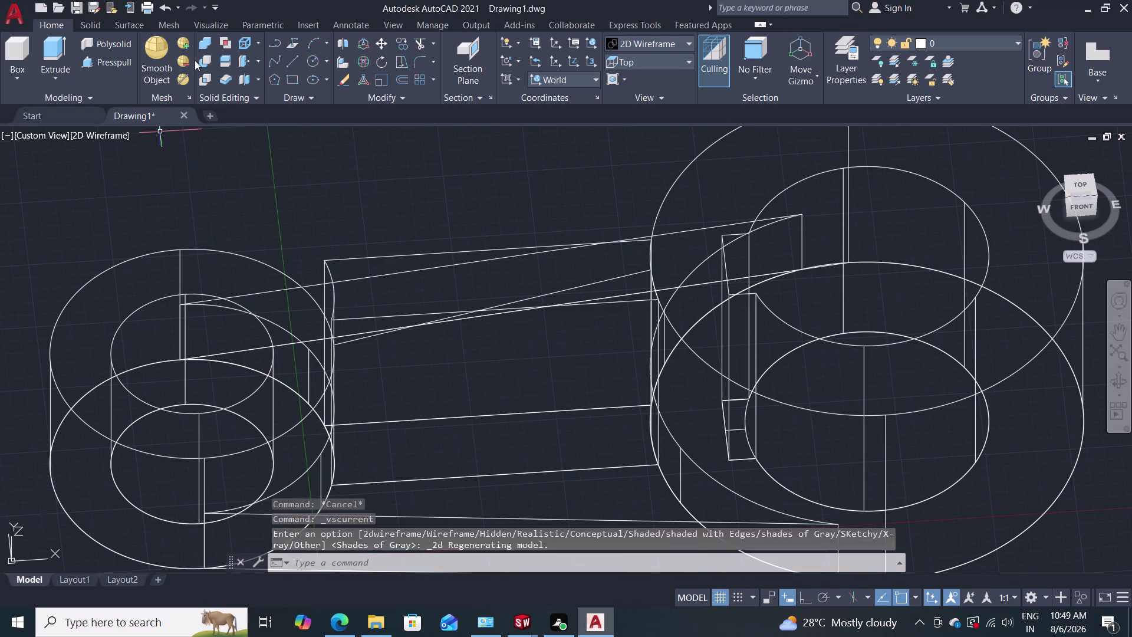
click(288, 56)
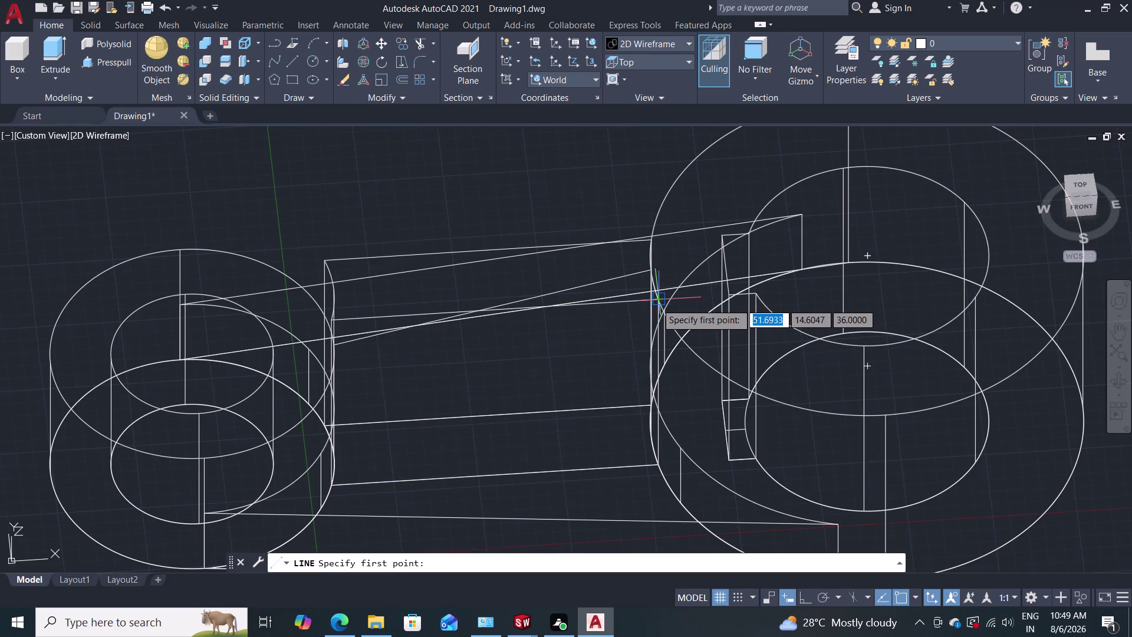
click(656, 303)
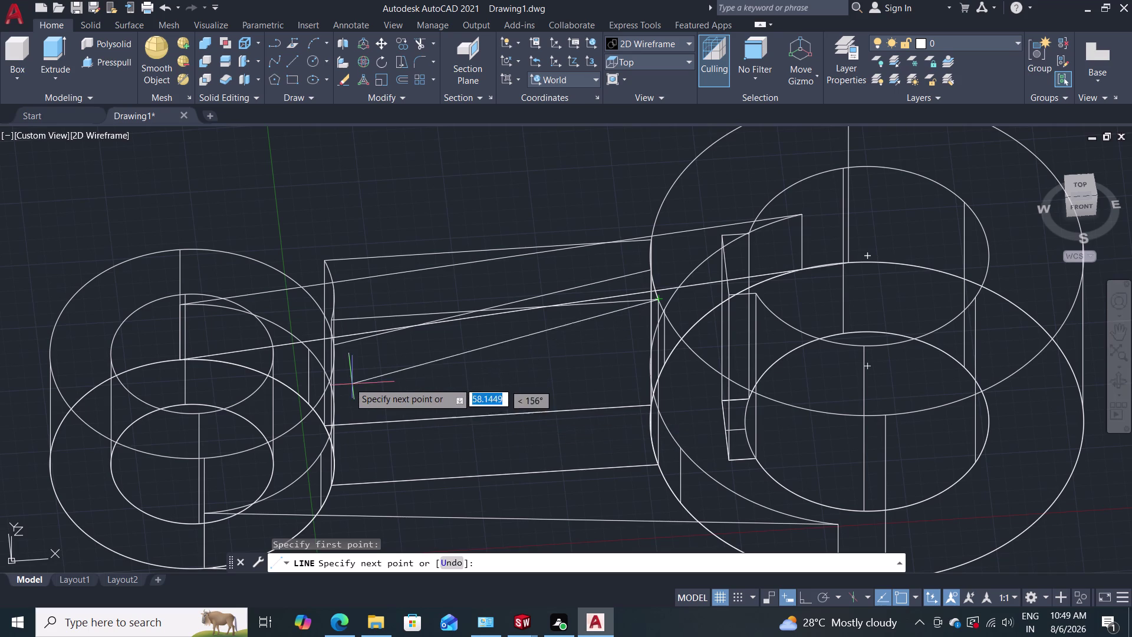
click(333, 372)
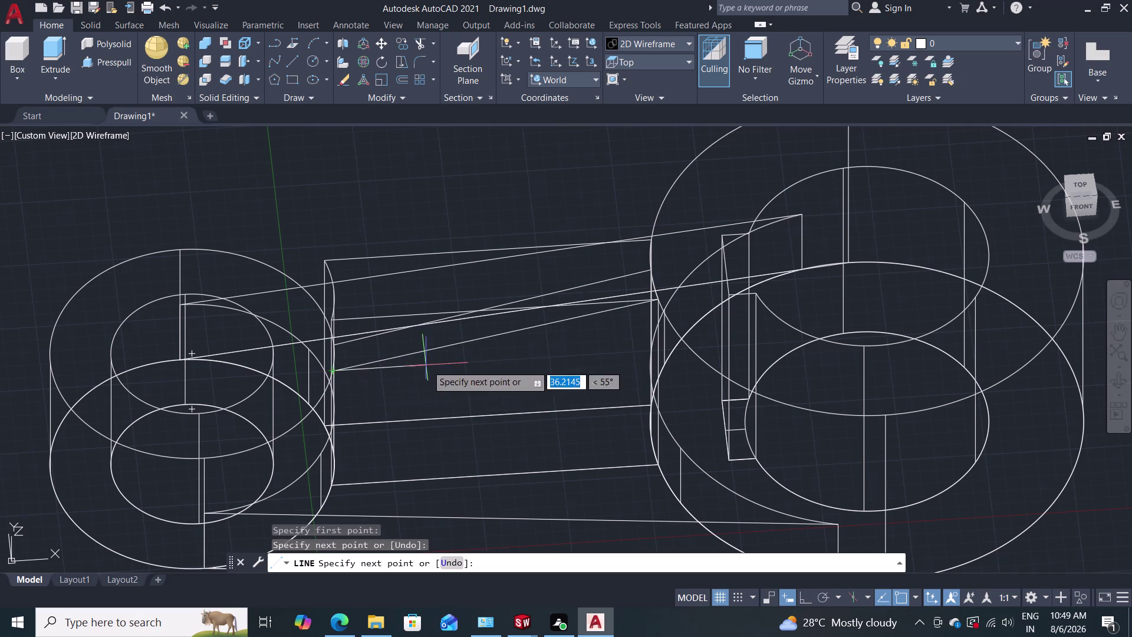
key(Escape)
Orbit to a level front view, then start and cancel Presspull.
middle_drag(458, 406, 455, 396)
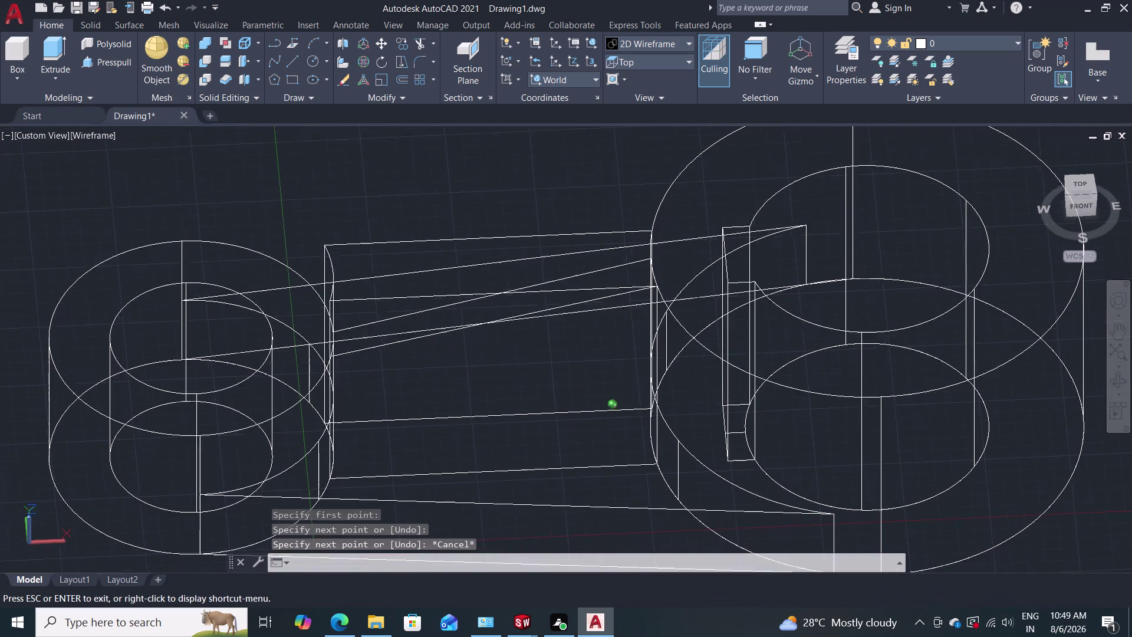
middle_drag(456, 396, 431, 334)
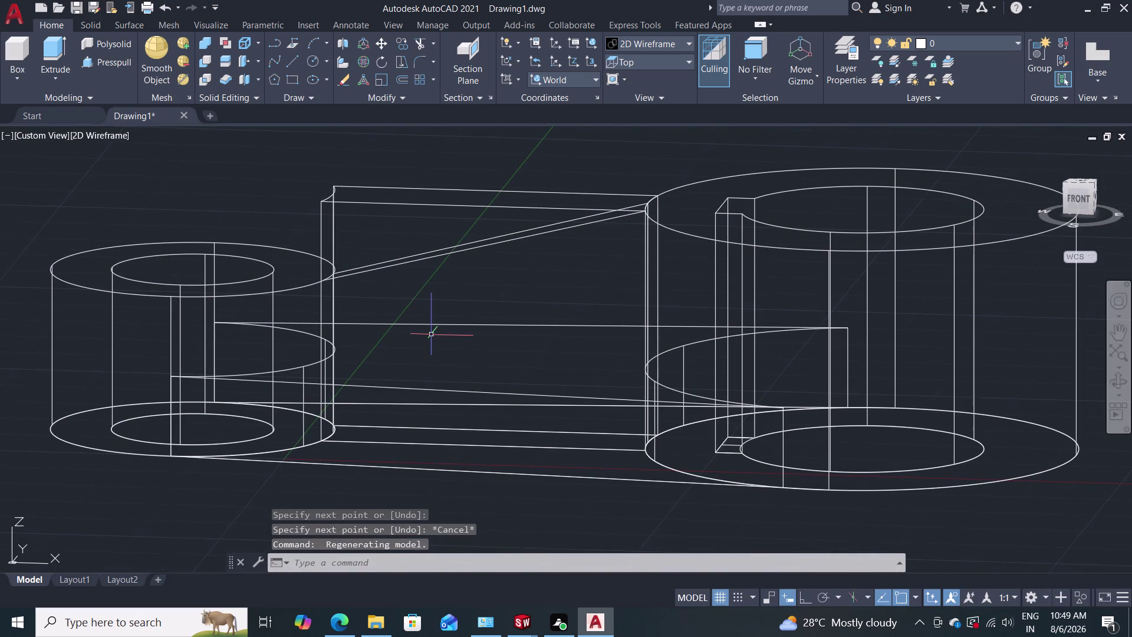
click(91, 66)
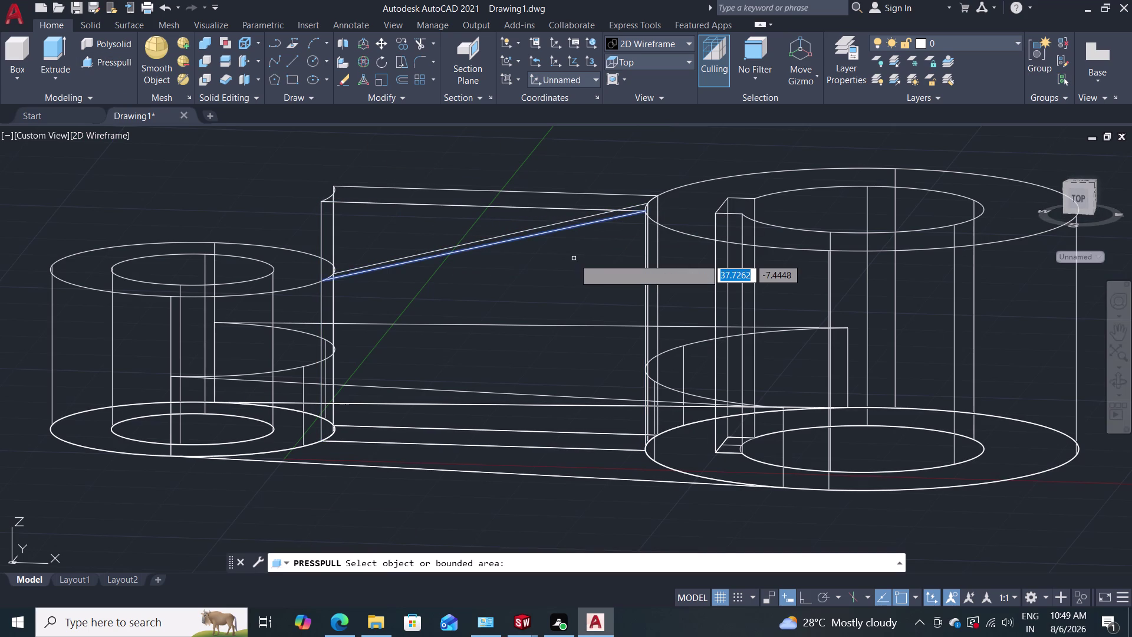
key(Escape)
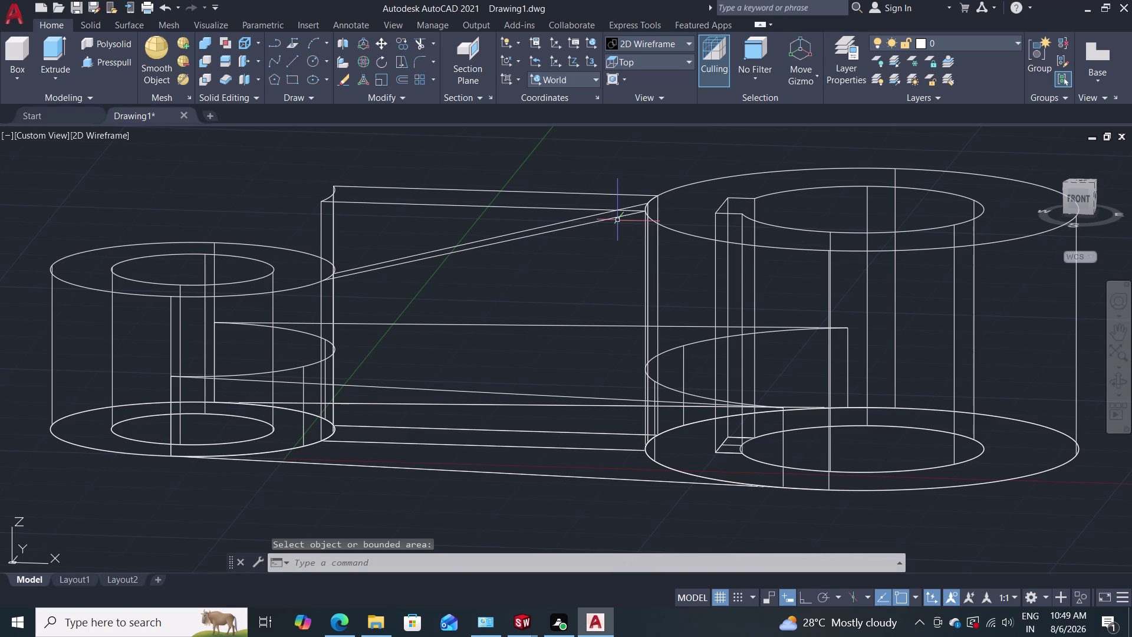
Erase the slanted top line, try press-pulling the slanted strip, then shade the lever gray.
click(585, 217)
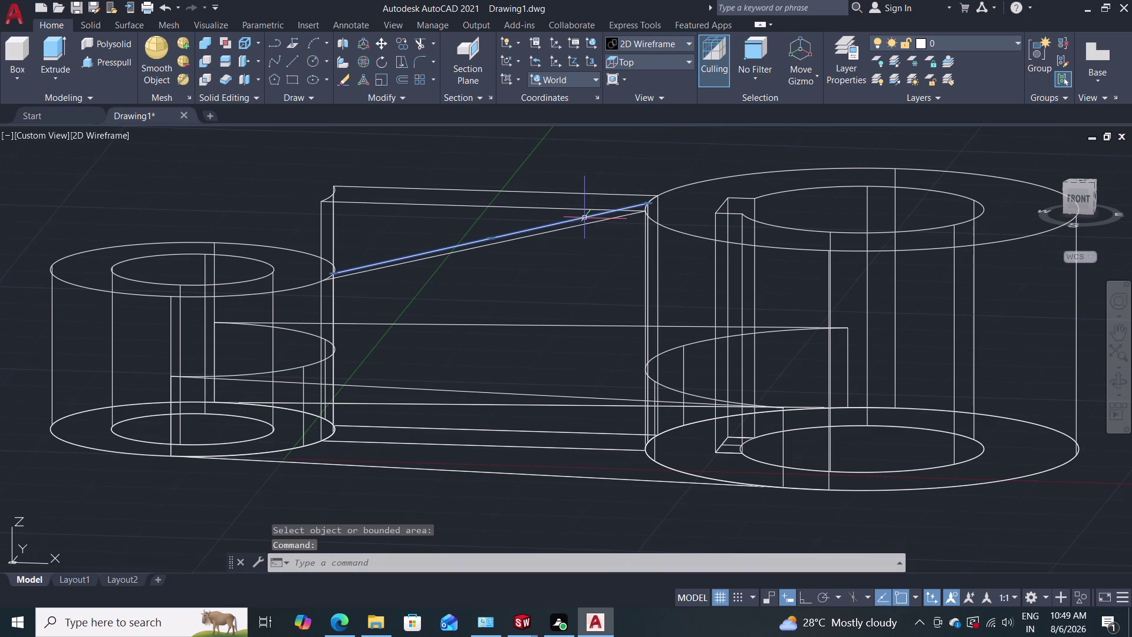
key(Delete)
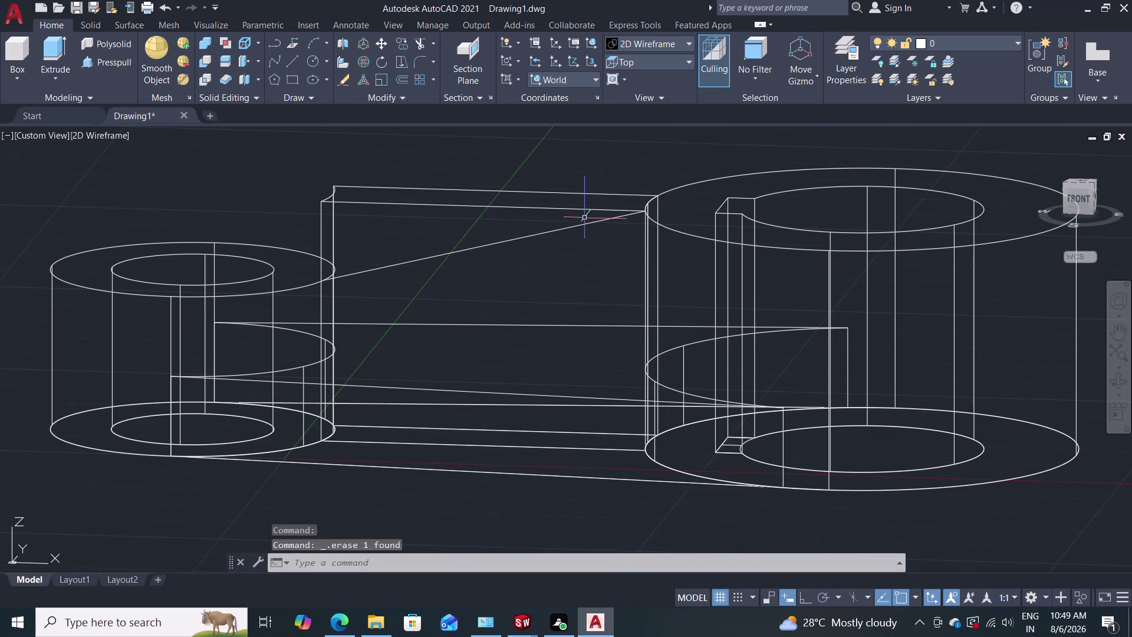
click(95, 65)
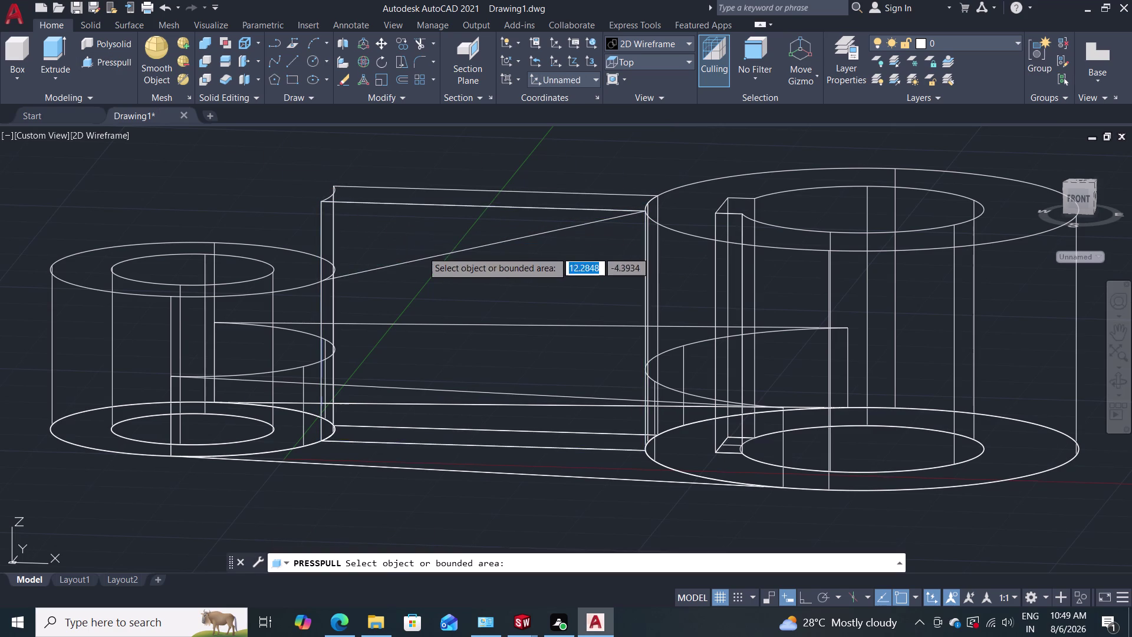
click(446, 253)
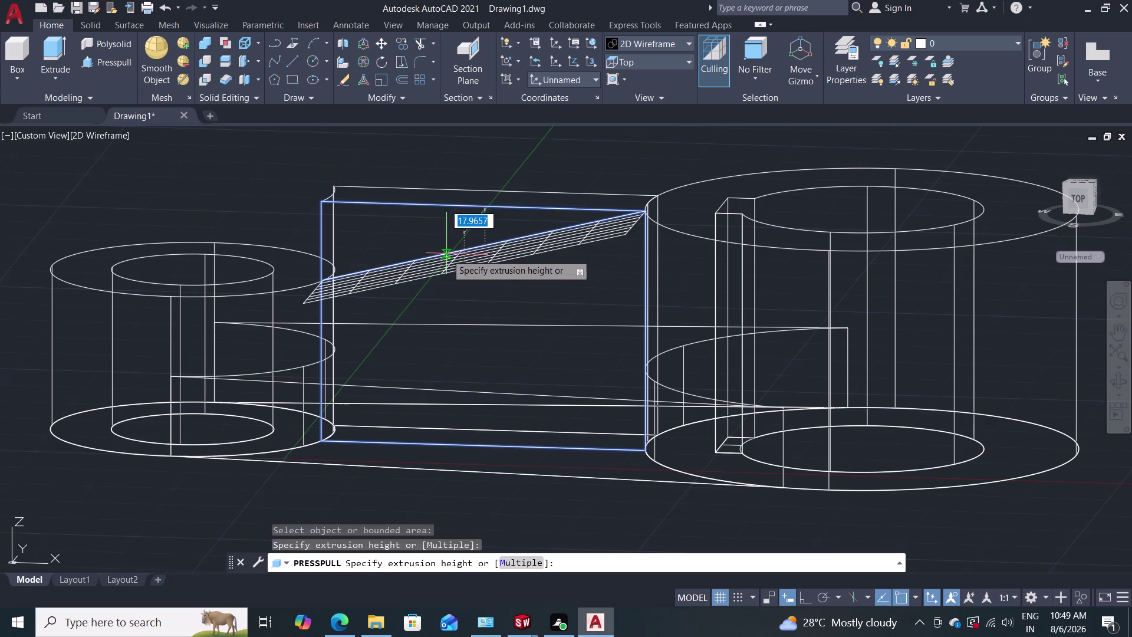
key(Escape)
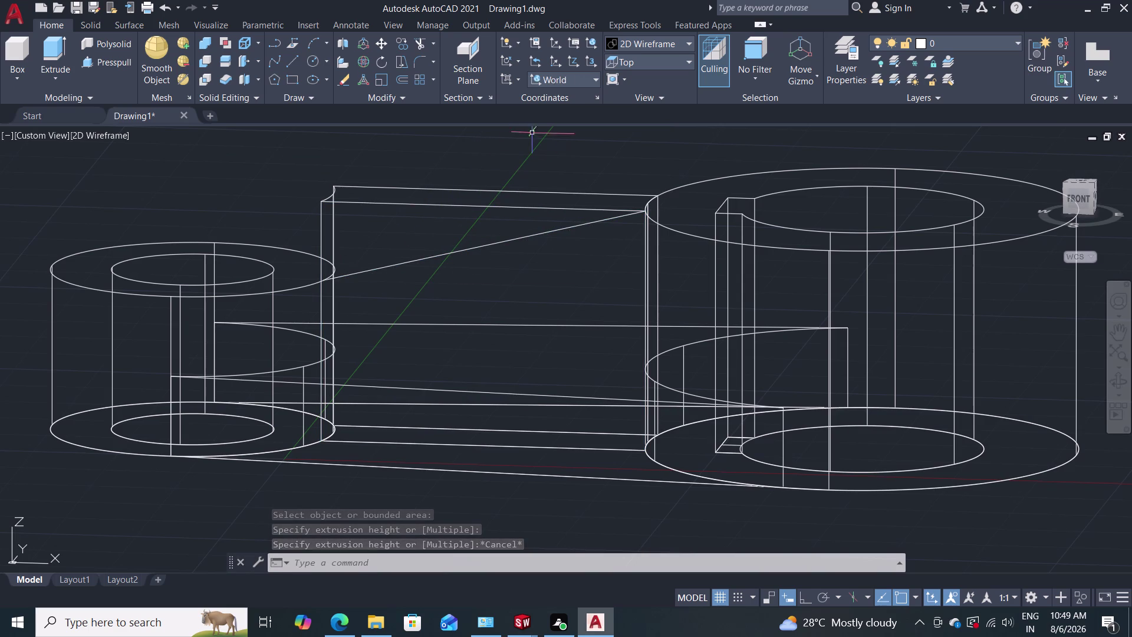
click(667, 43)
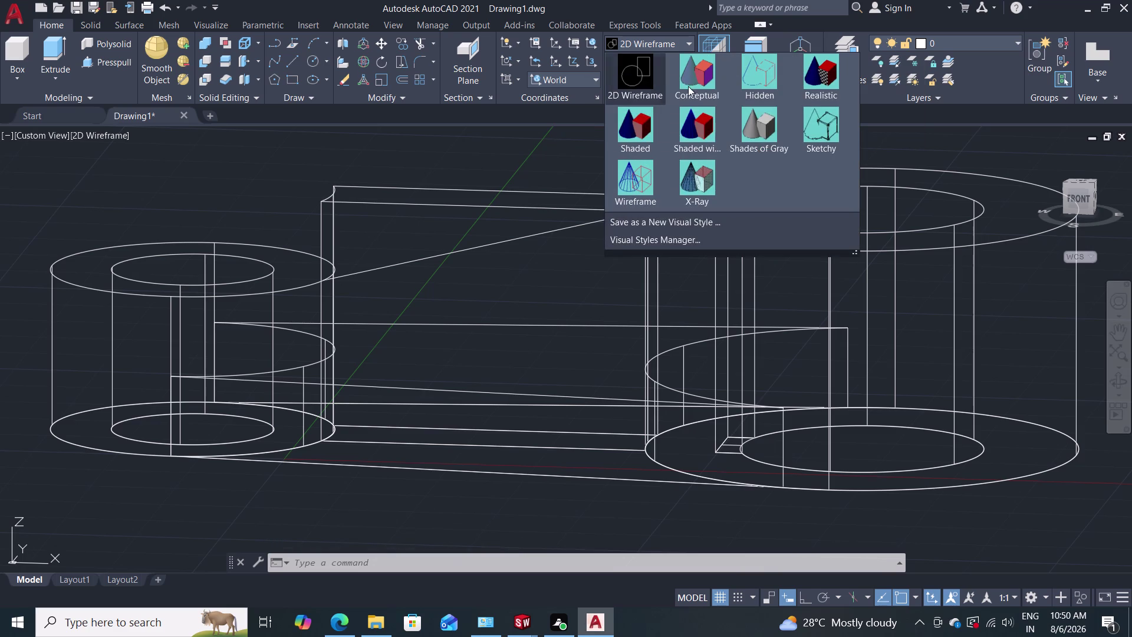
click(760, 138)
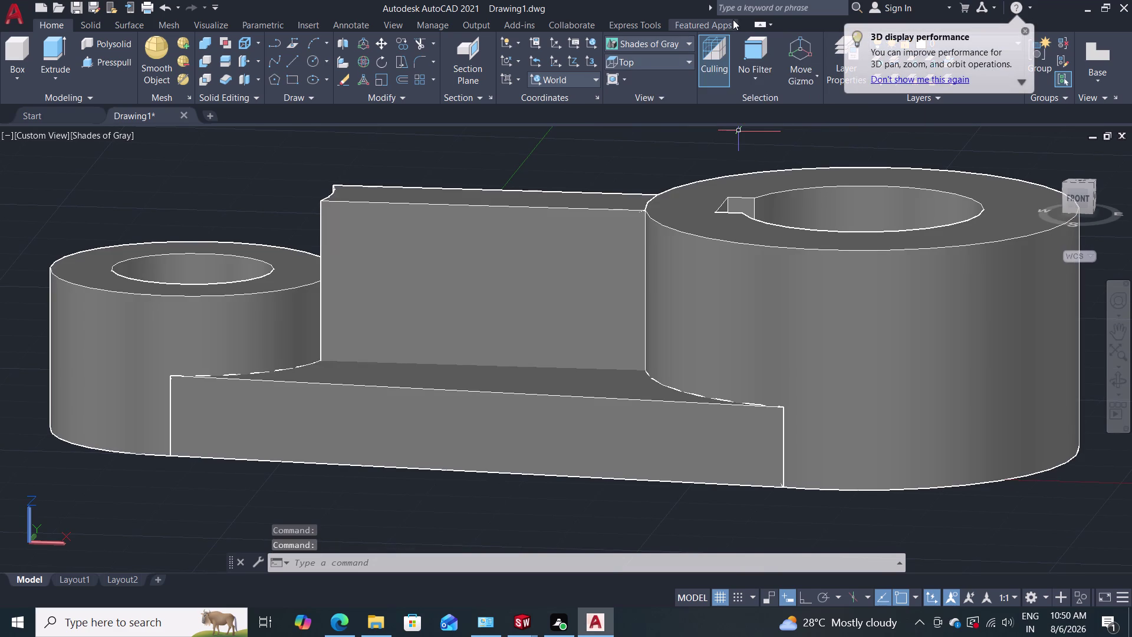
Return the lever from the visual styles list to 2D Wireframe and start Presspull.
click(671, 42)
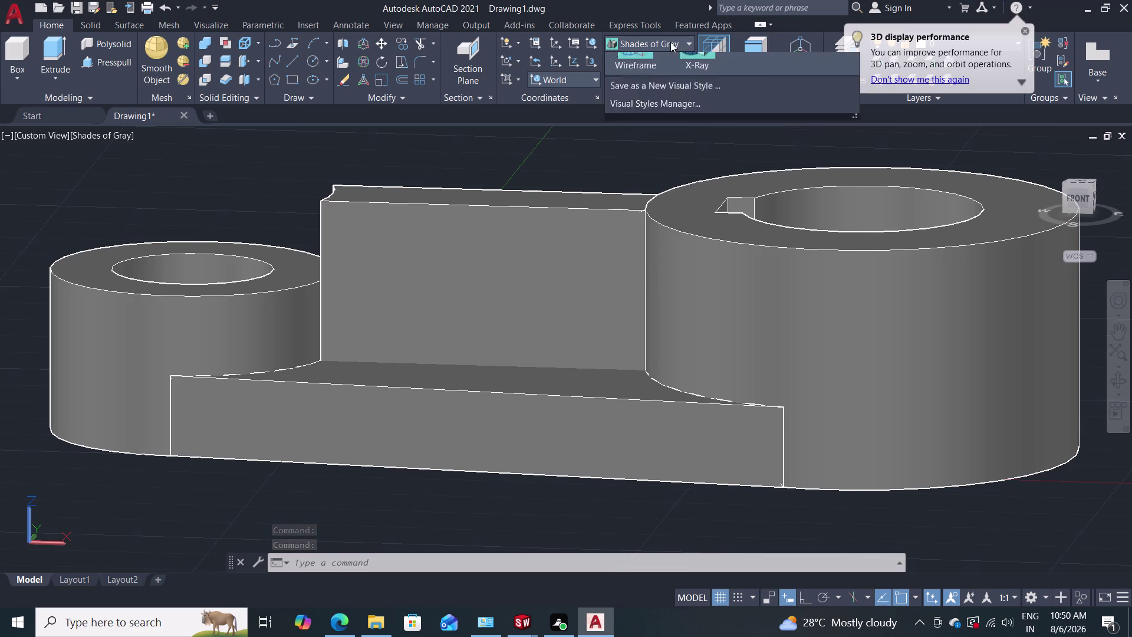
click(638, 72)
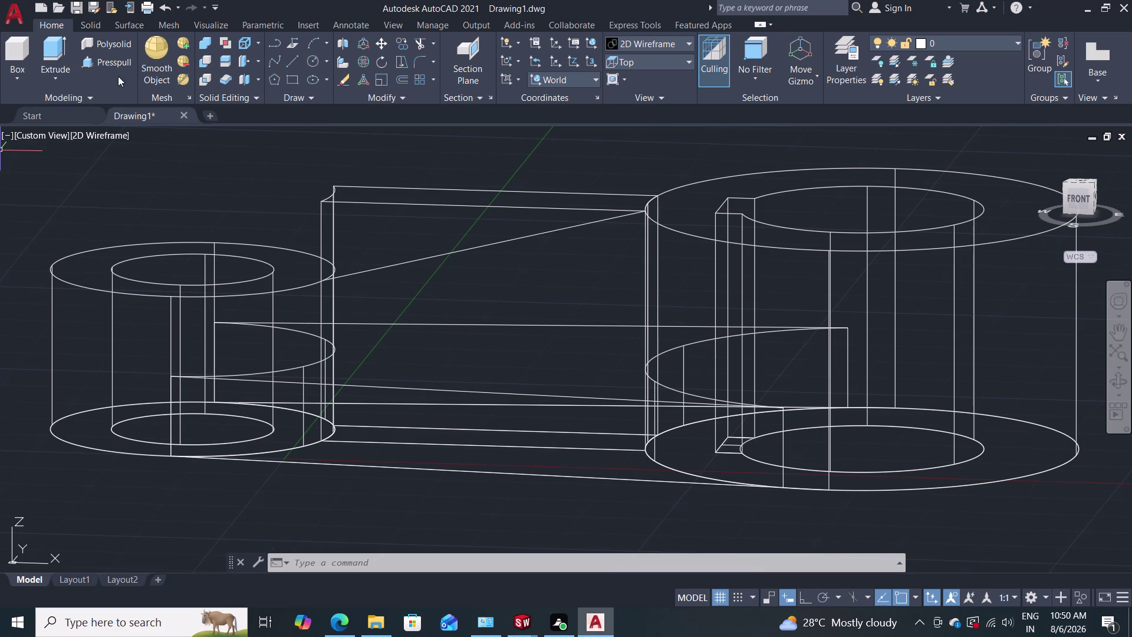
click(116, 66)
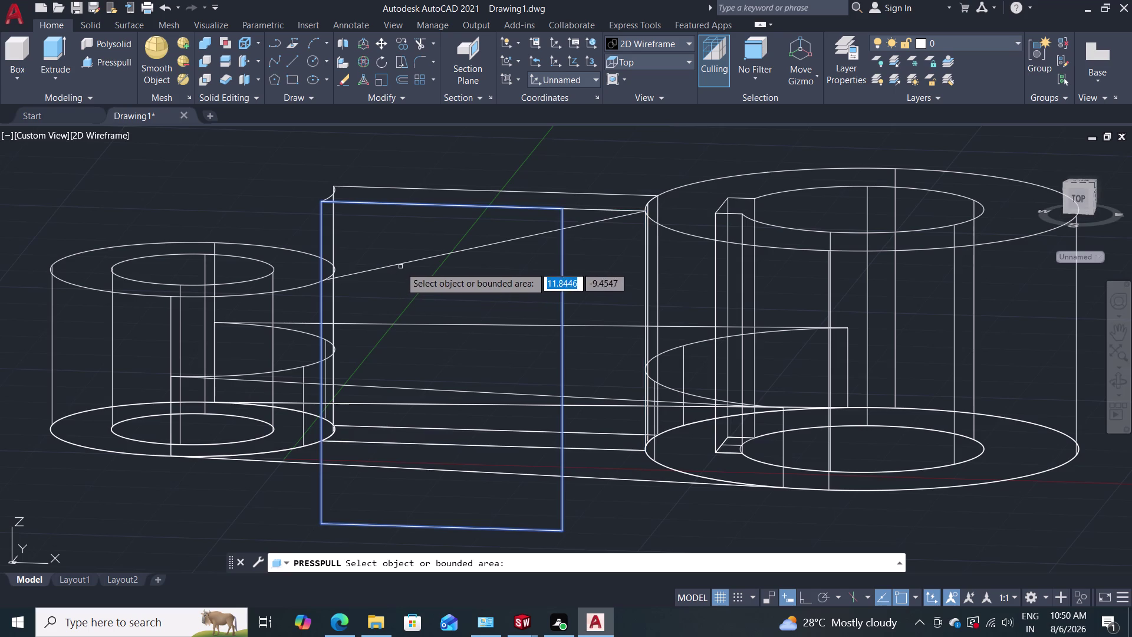
Press-pull the slanted strip into a thin slab, then apply Shades of Gray.
click(407, 261)
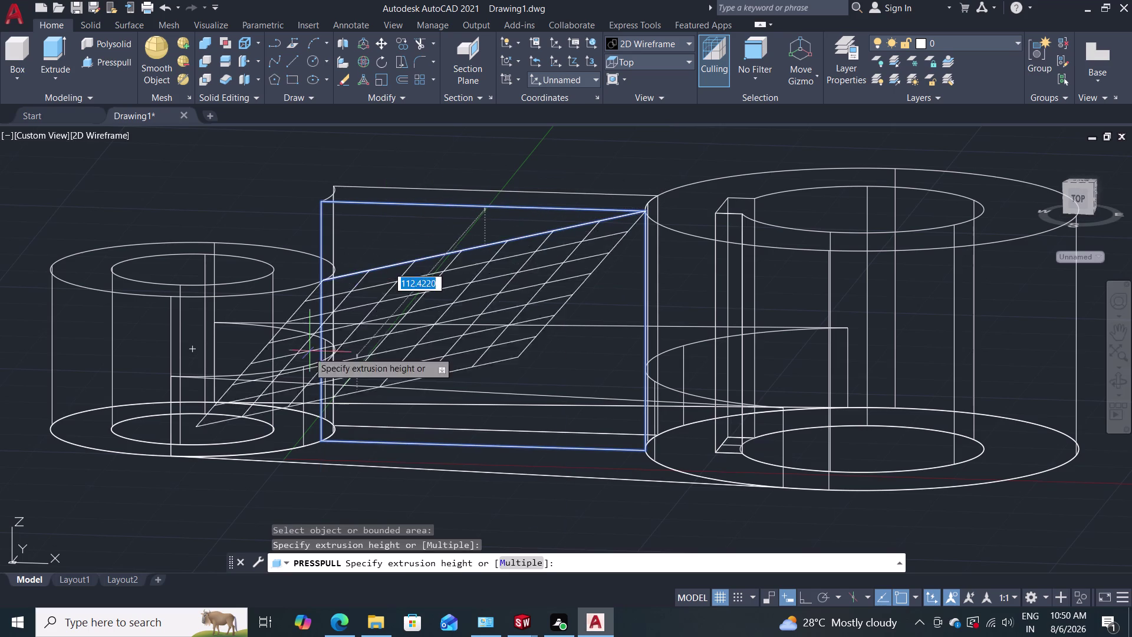
click(293, 369)
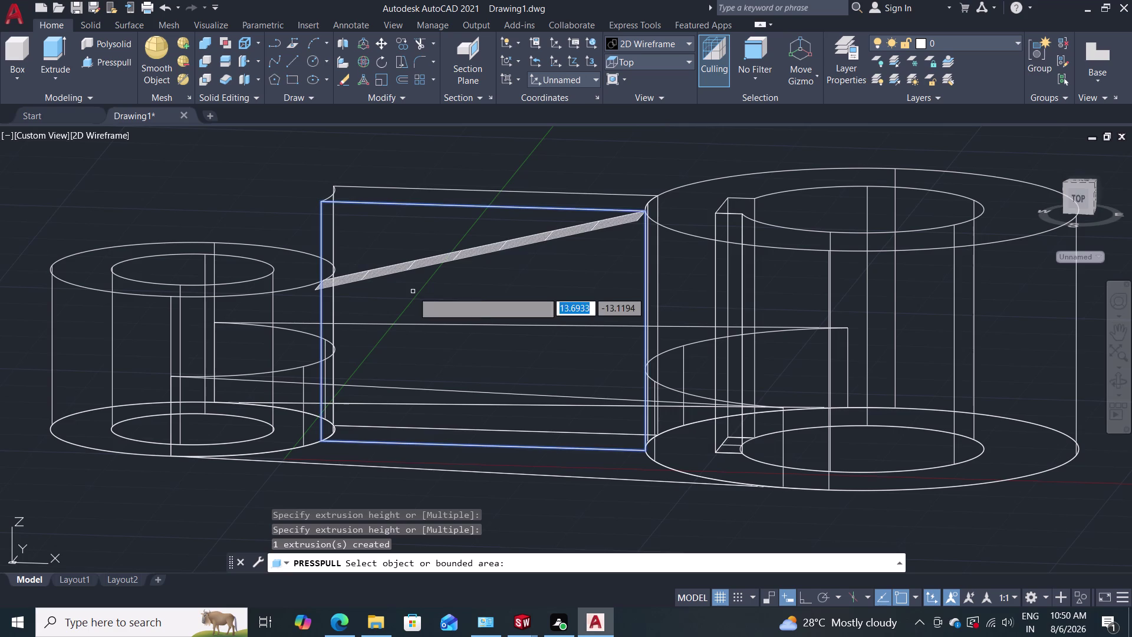
click(658, 40)
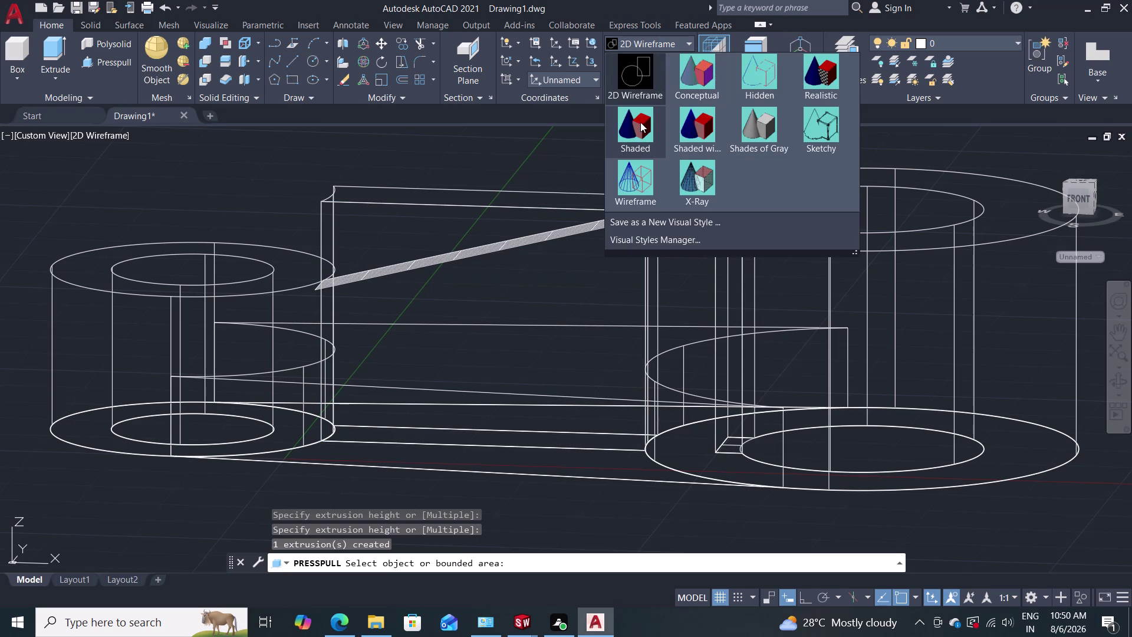
click(756, 123)
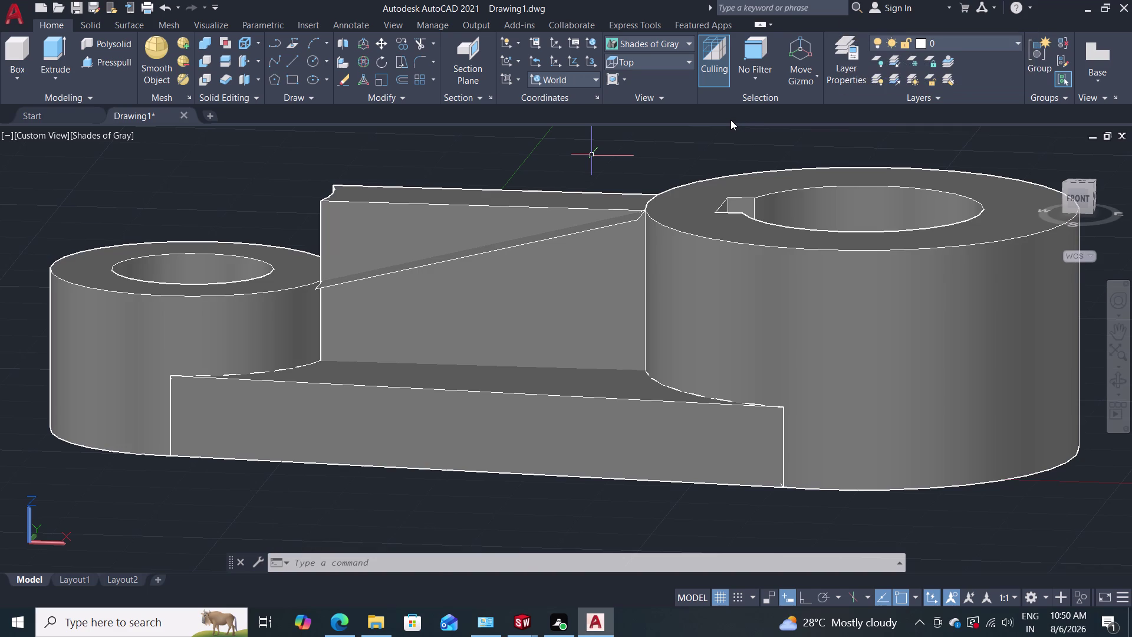
Orbit the shaded lever to view the slab from above and along its top, then start Presspull.
middle_drag(731, 120, 719, 176)
middle_drag(657, 164, 648, 273)
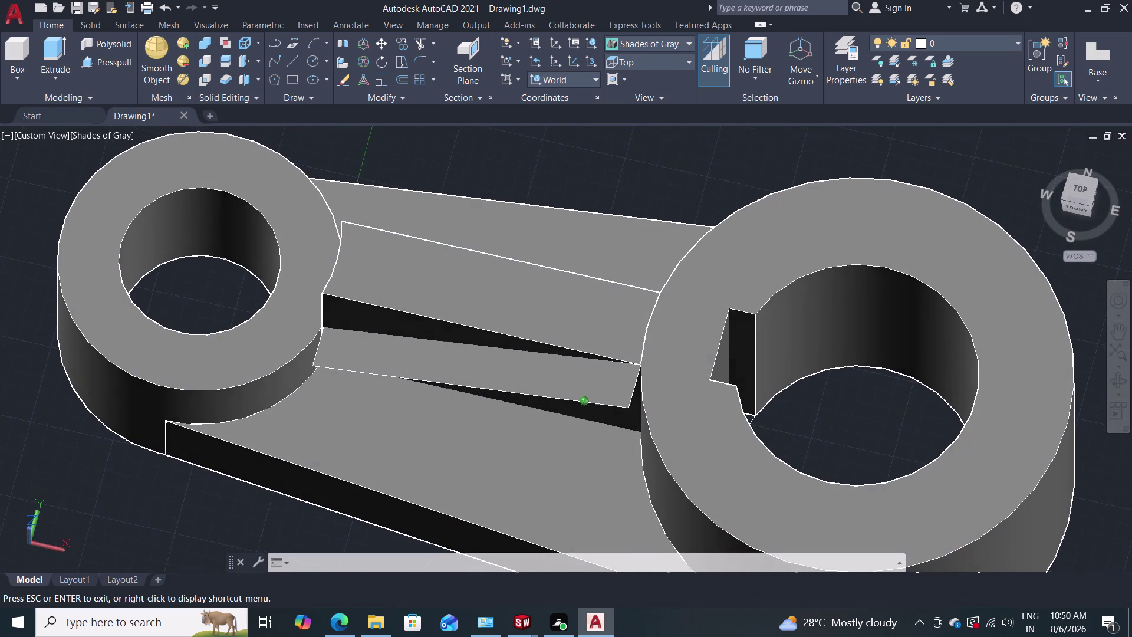
middle_drag(648, 272, 661, 205)
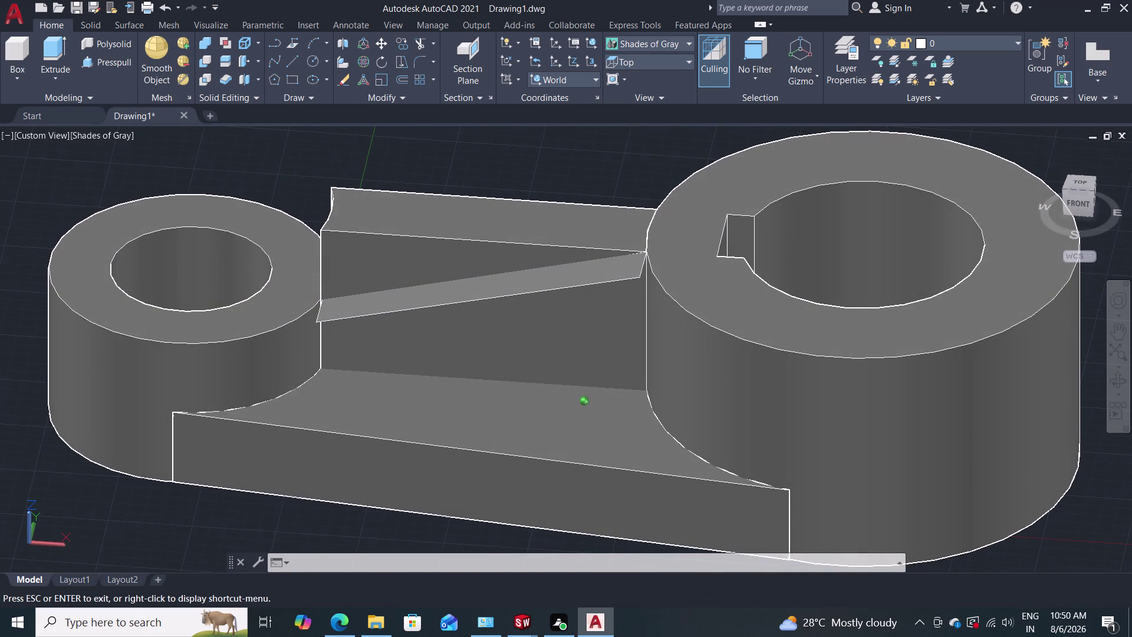
middle_drag(660, 205, 648, 266)
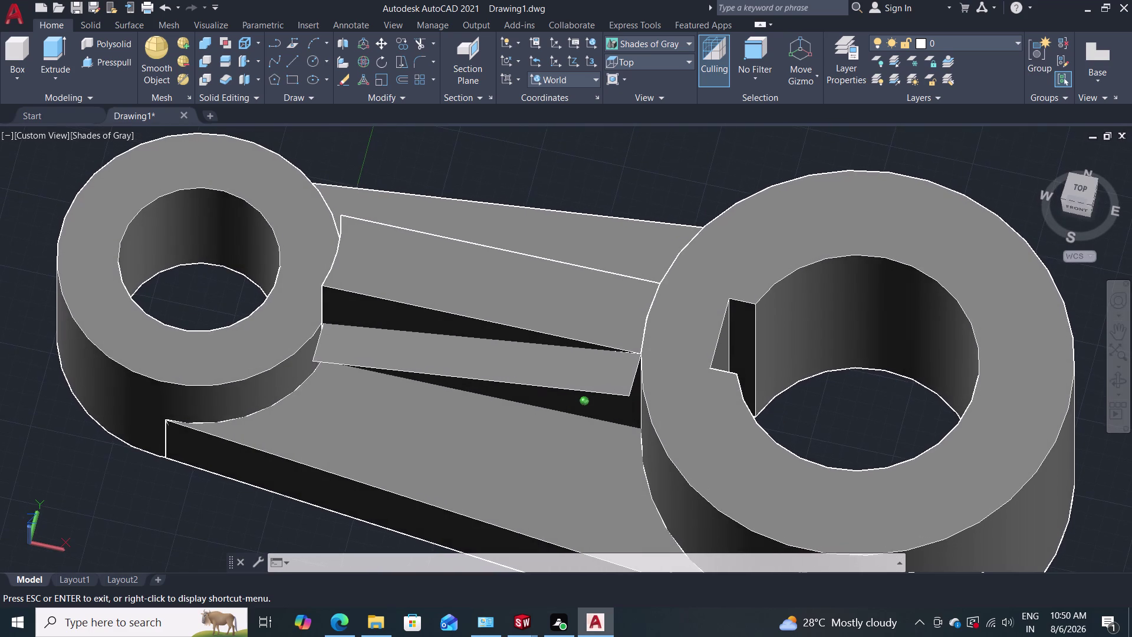
middle_drag(648, 266, 652, 267)
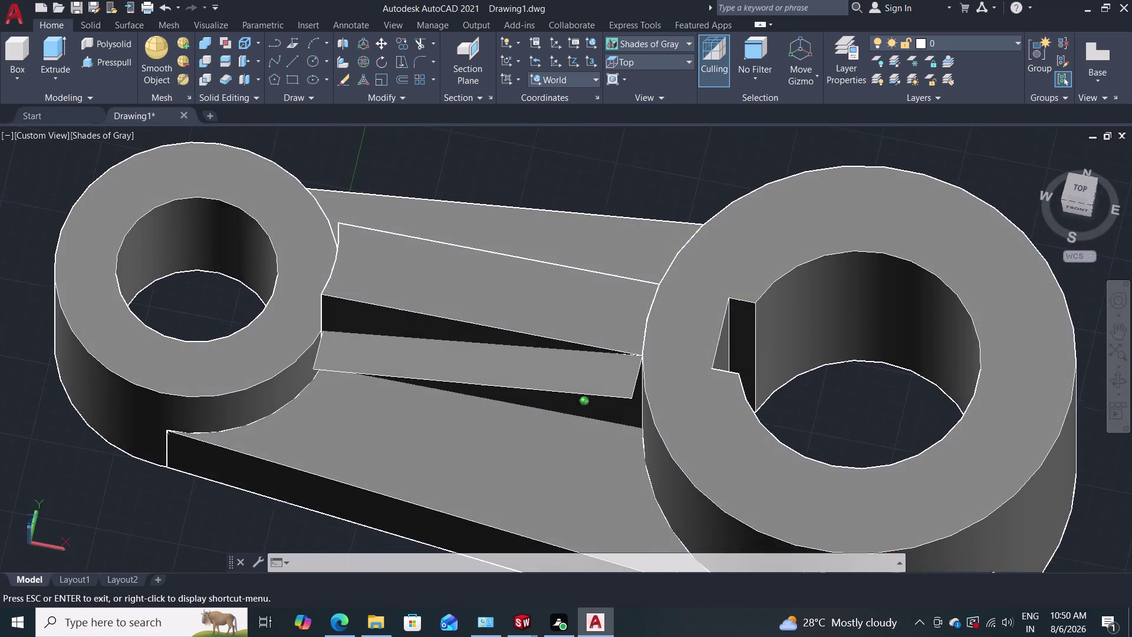
middle_drag(652, 266, 645, 269)
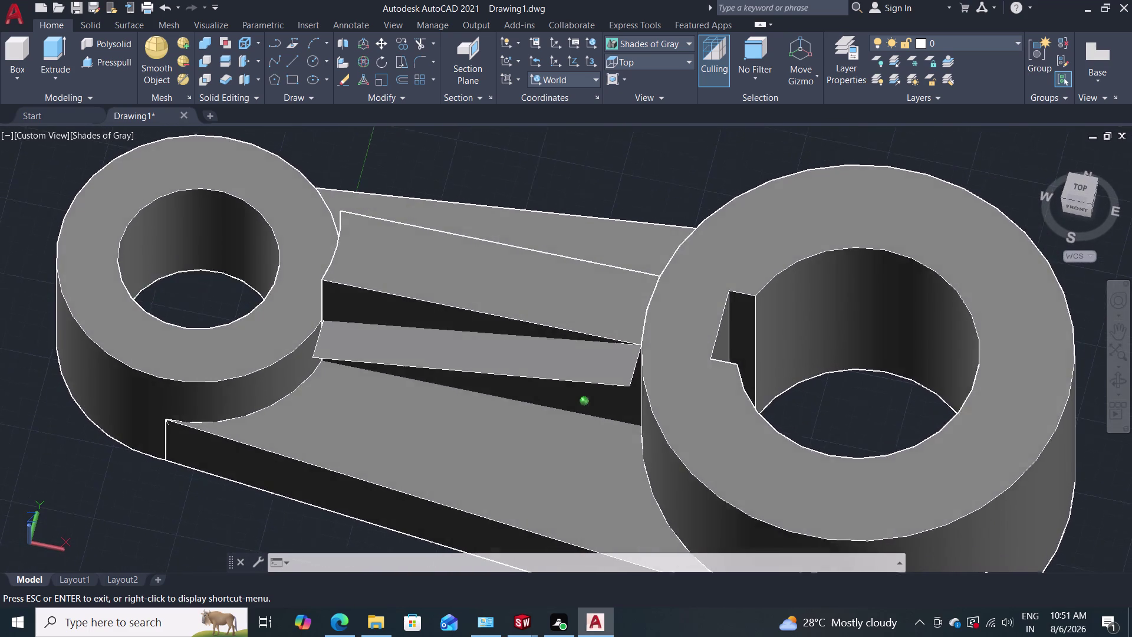
middle_drag(646, 269, 627, 315)
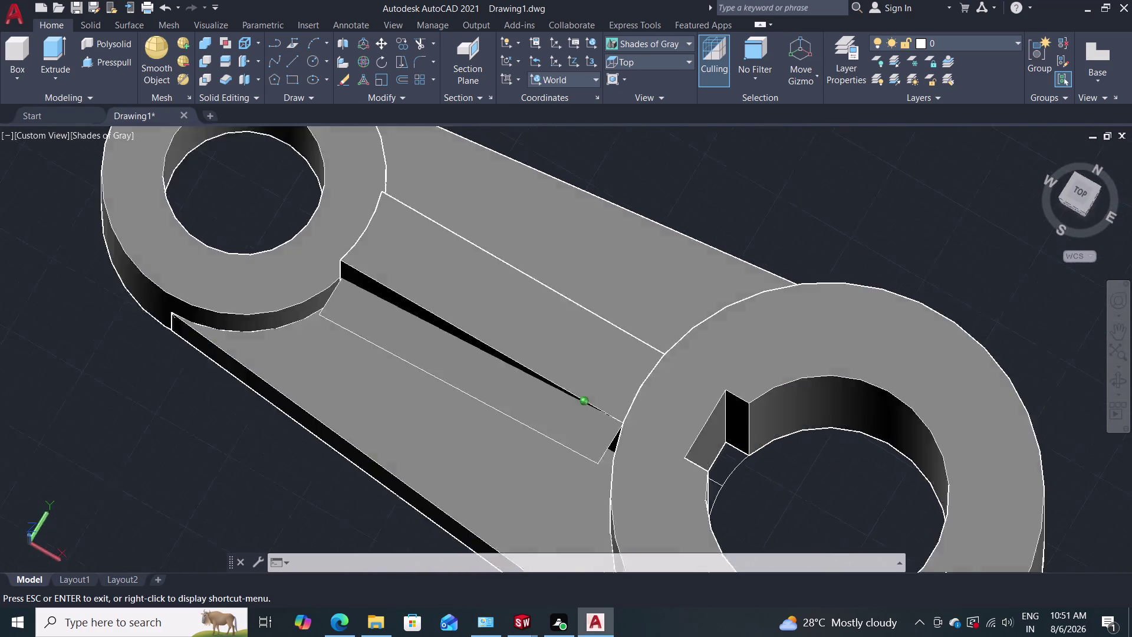
middle_drag(628, 314, 643, 290)
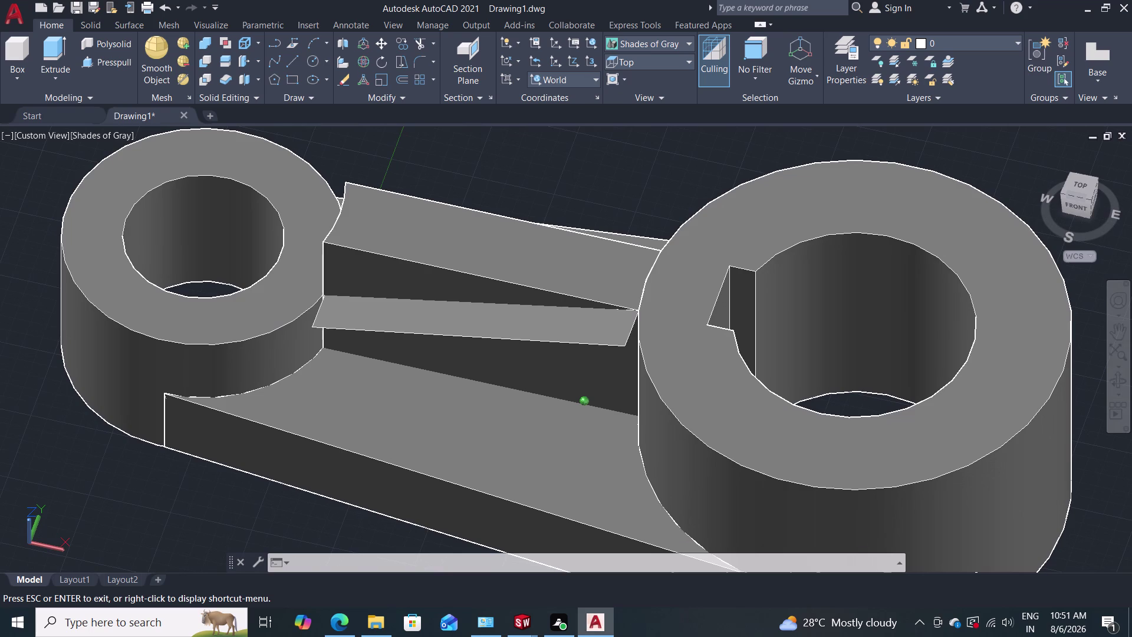
middle_drag(644, 289, 648, 303)
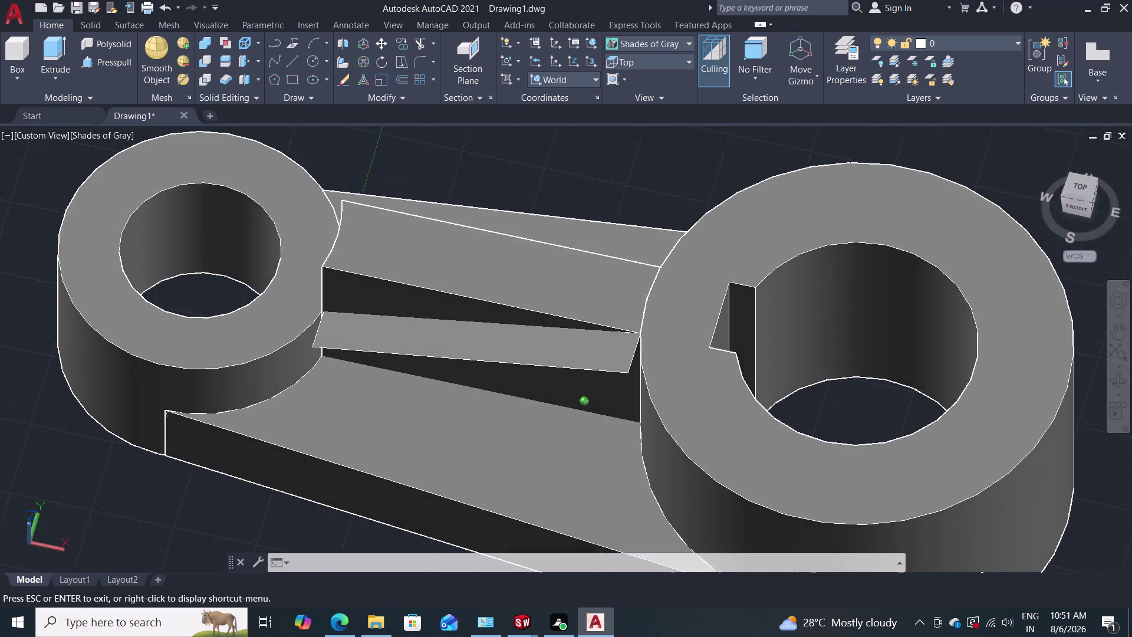
middle_drag(647, 303, 653, 294)
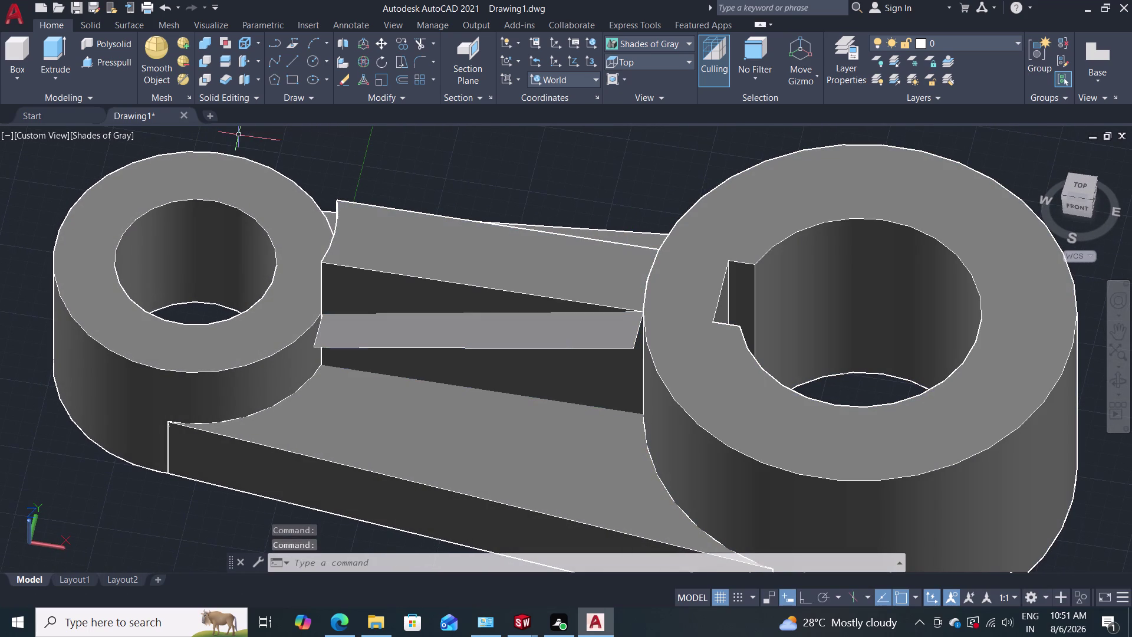
click(104, 58)
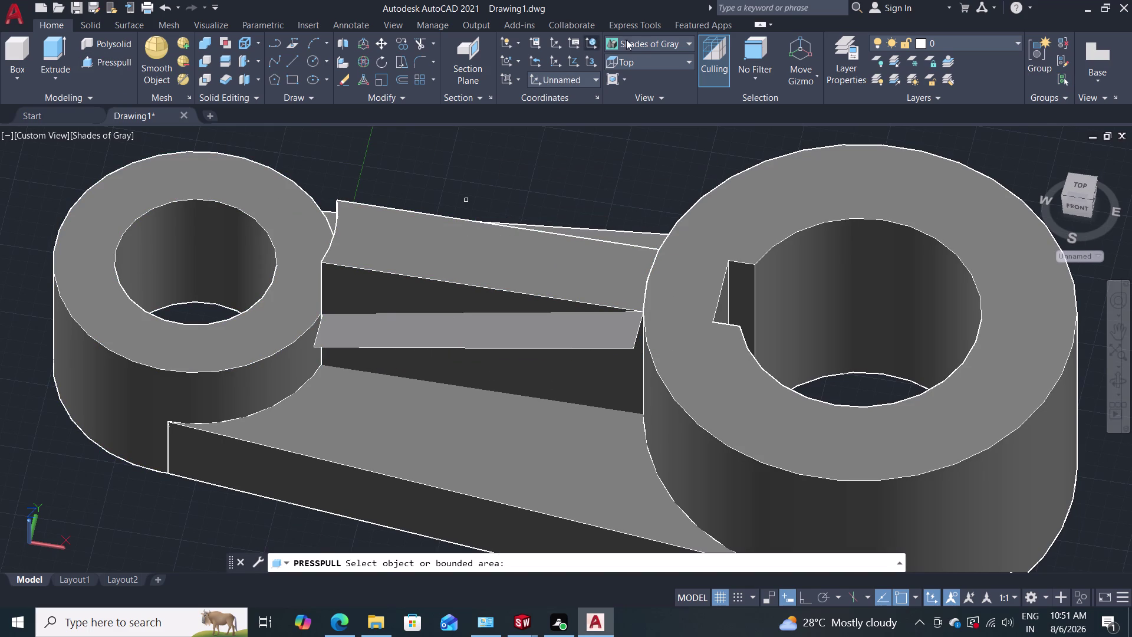
Set the visual style back to 2D Wireframe and start another Presspull.
click(648, 42)
click(648, 67)
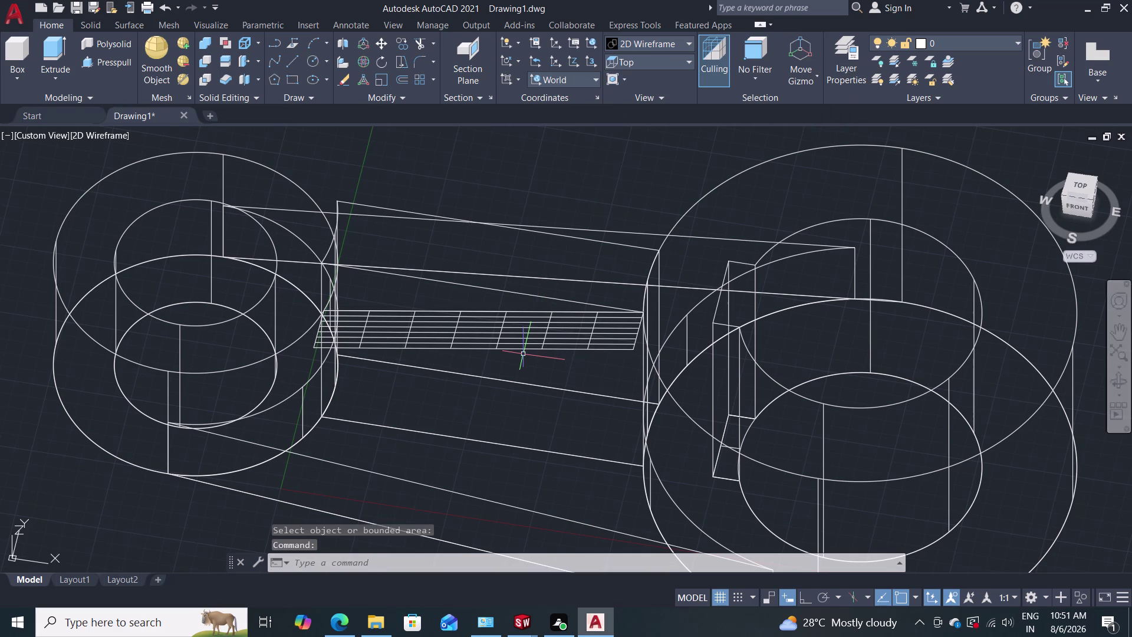
click(121, 65)
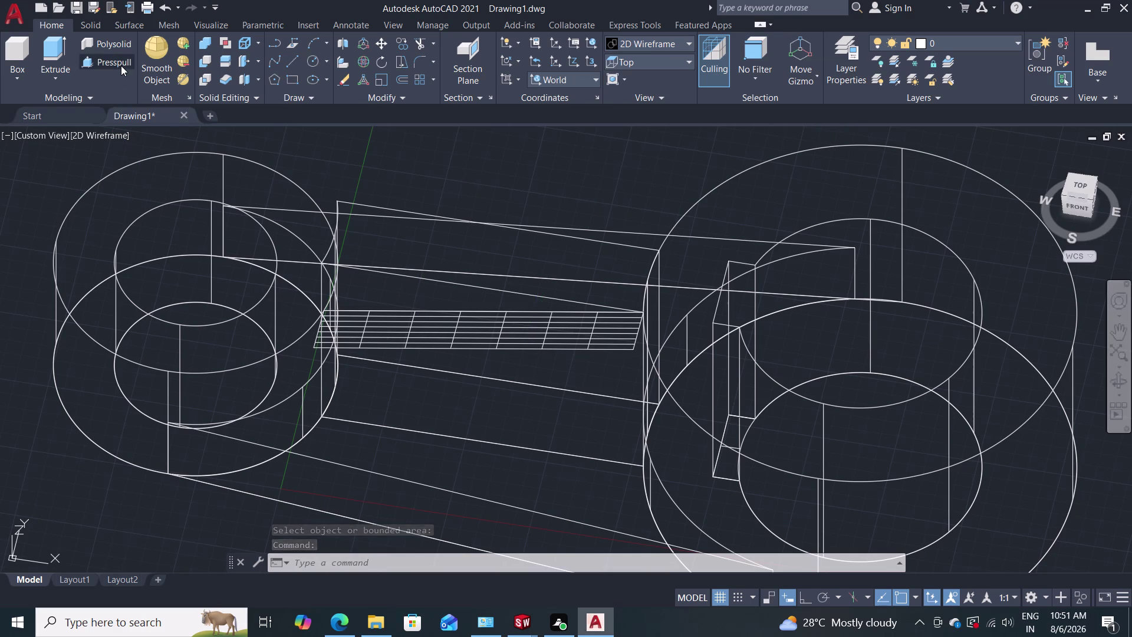